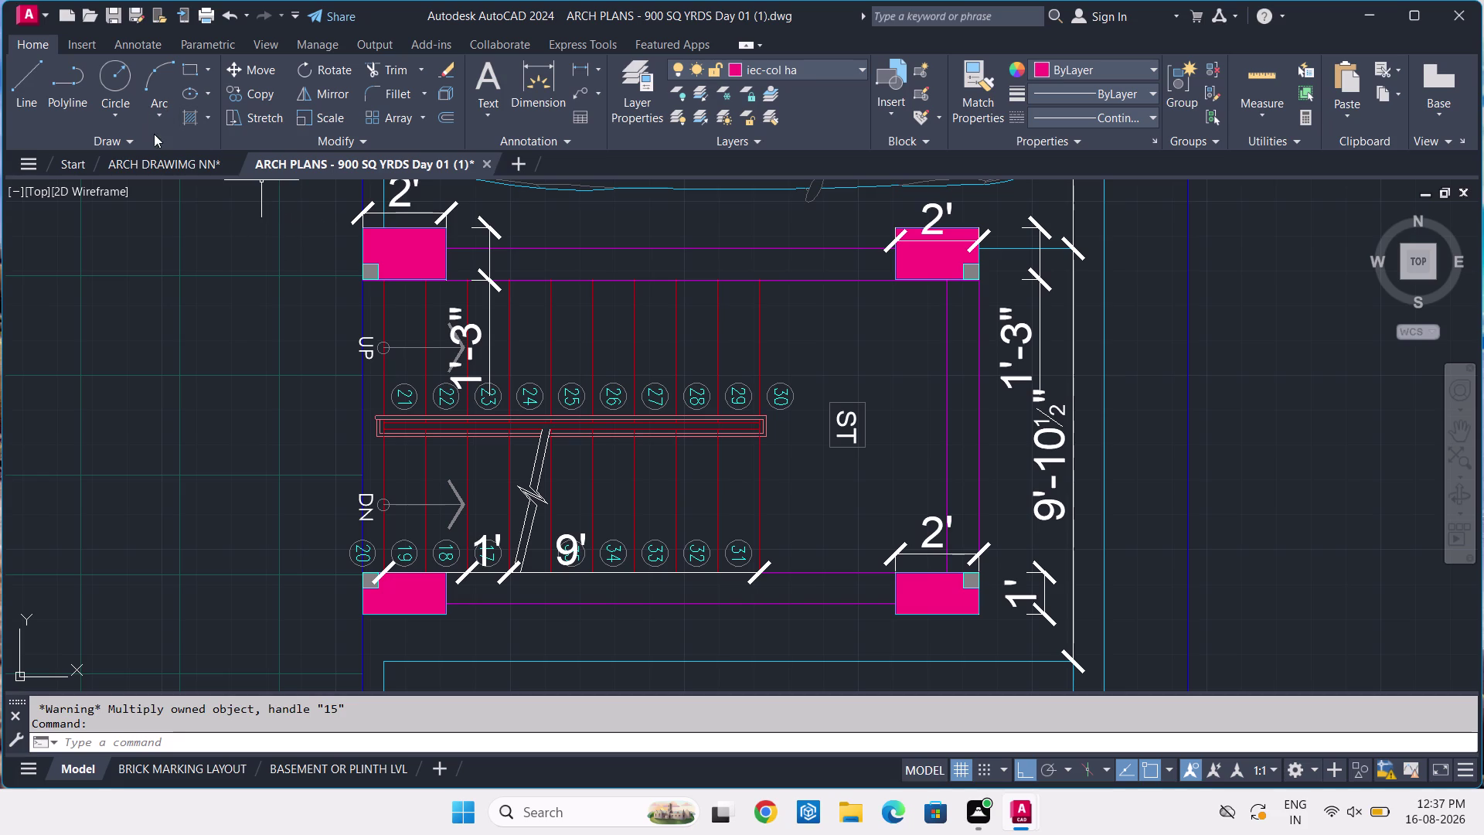
Switch to ARCH DRAWIMG NN and renumber the first lower-flight step mark as 17.
click(173, 161)
scroll(up, 3)
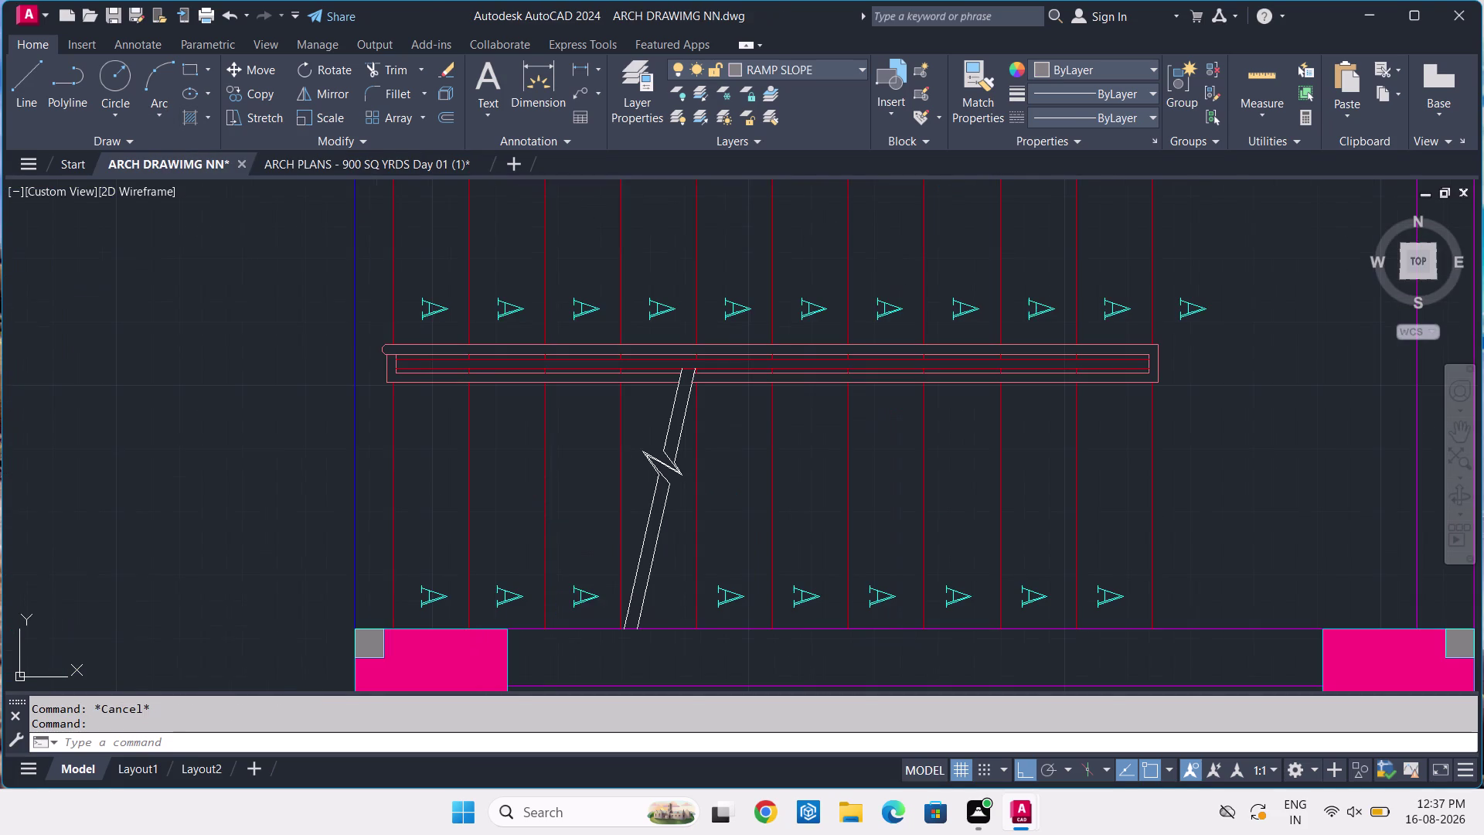
double_click(584, 593)
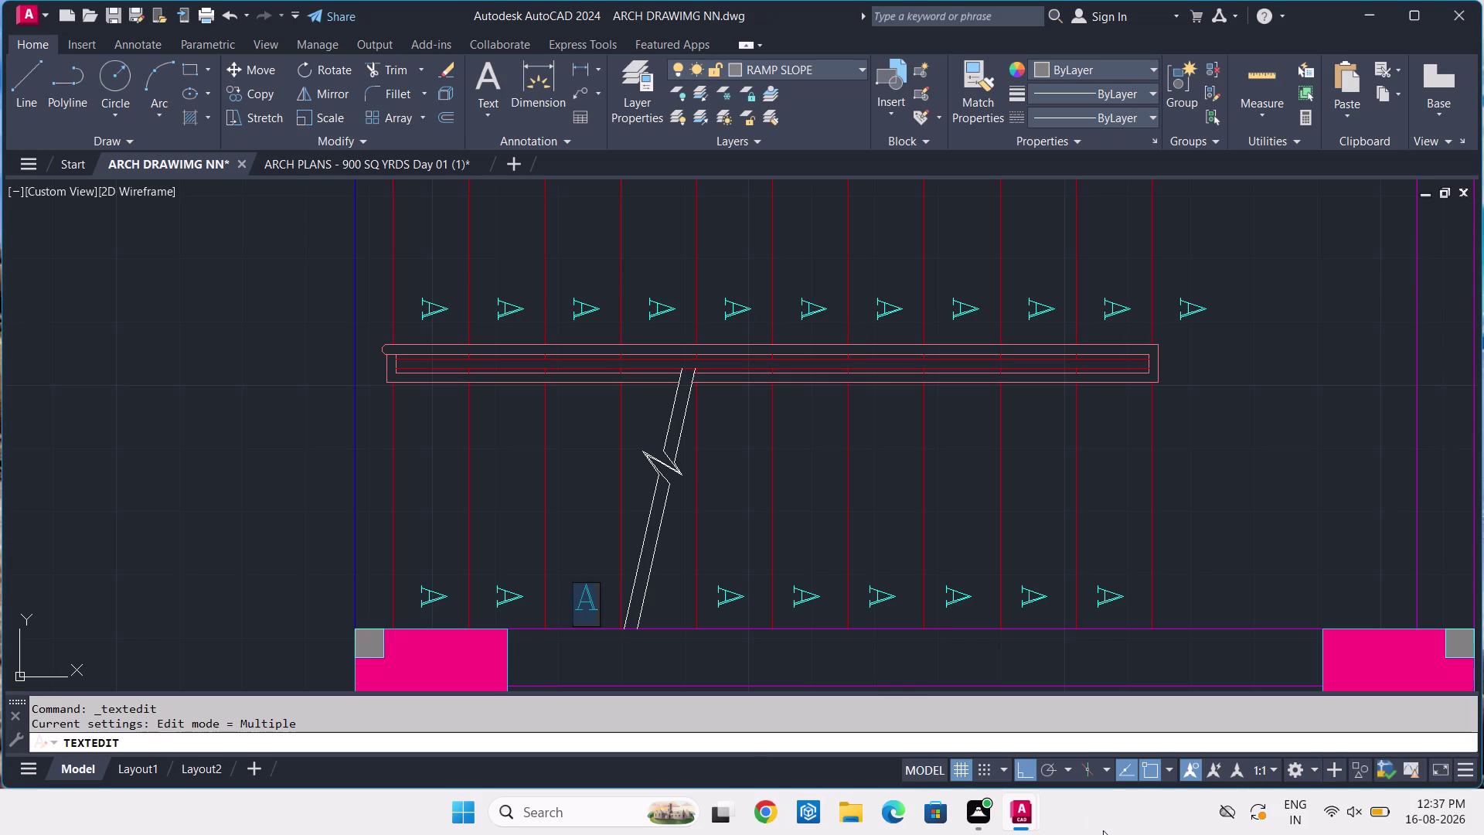
text(1)
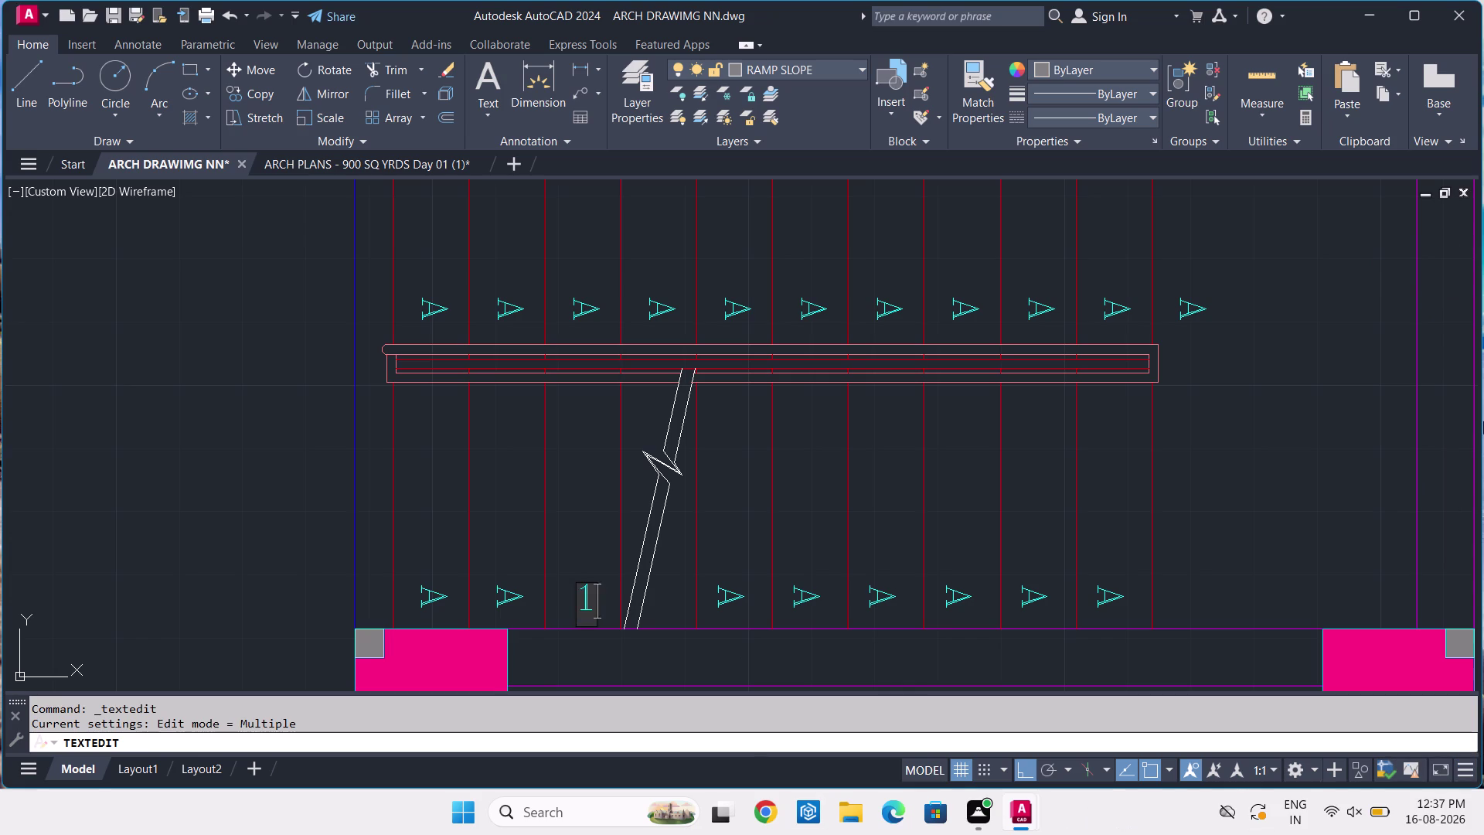
text(7)
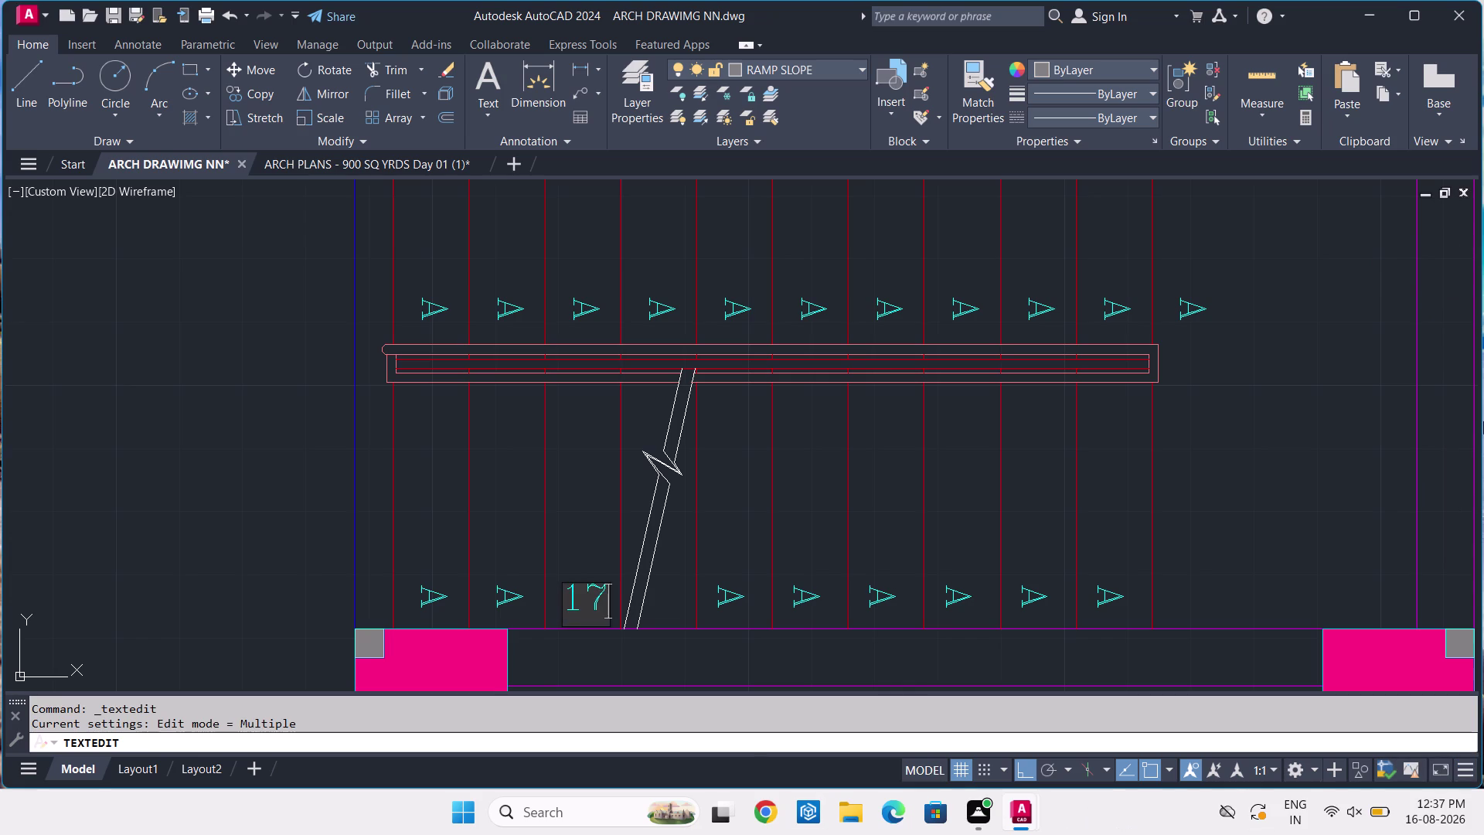
key(Return)
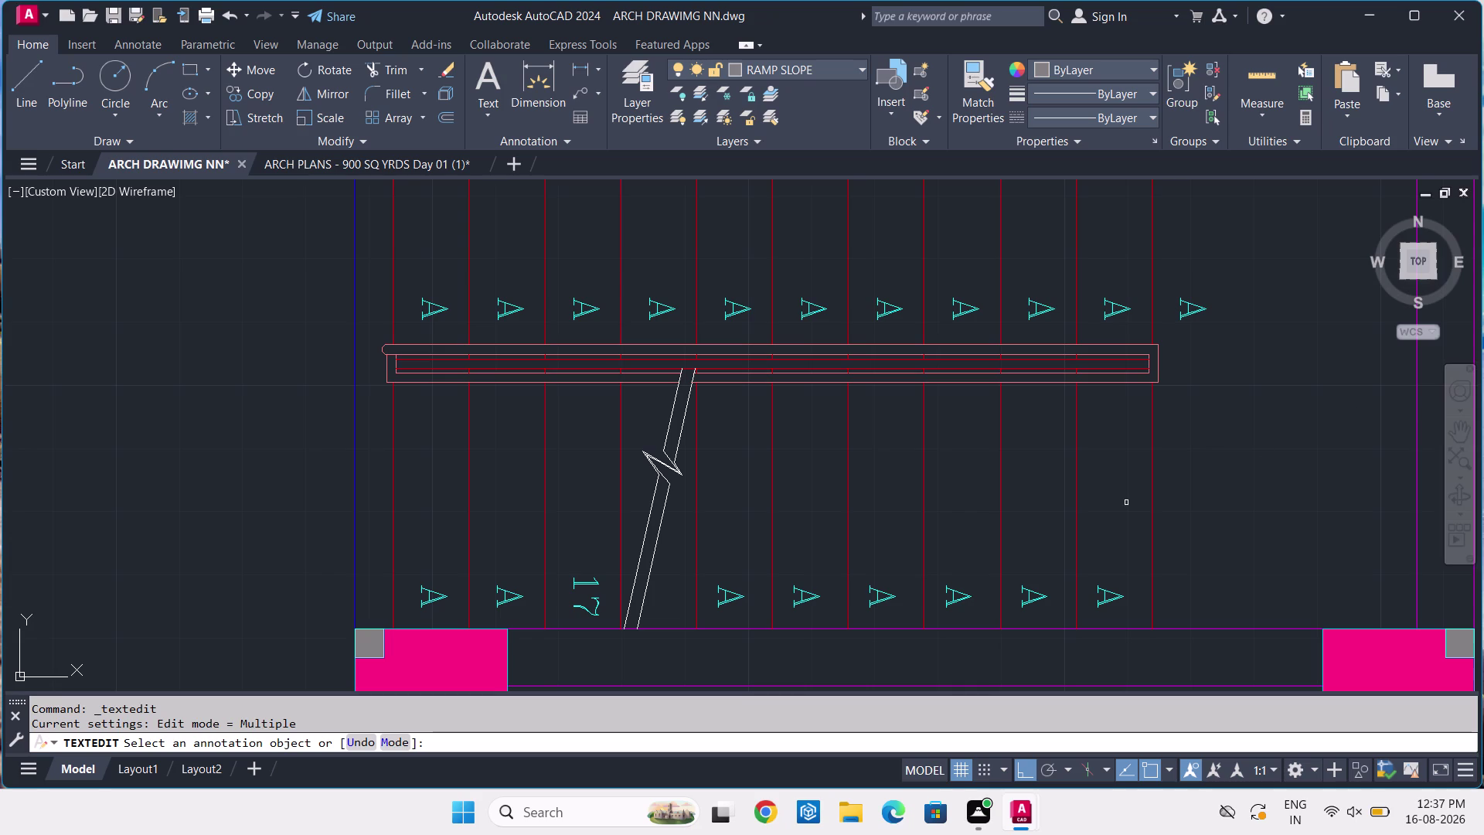
Renumber the next two lower-flight step marks as 18 and 19.
click(509, 602)
text(18)
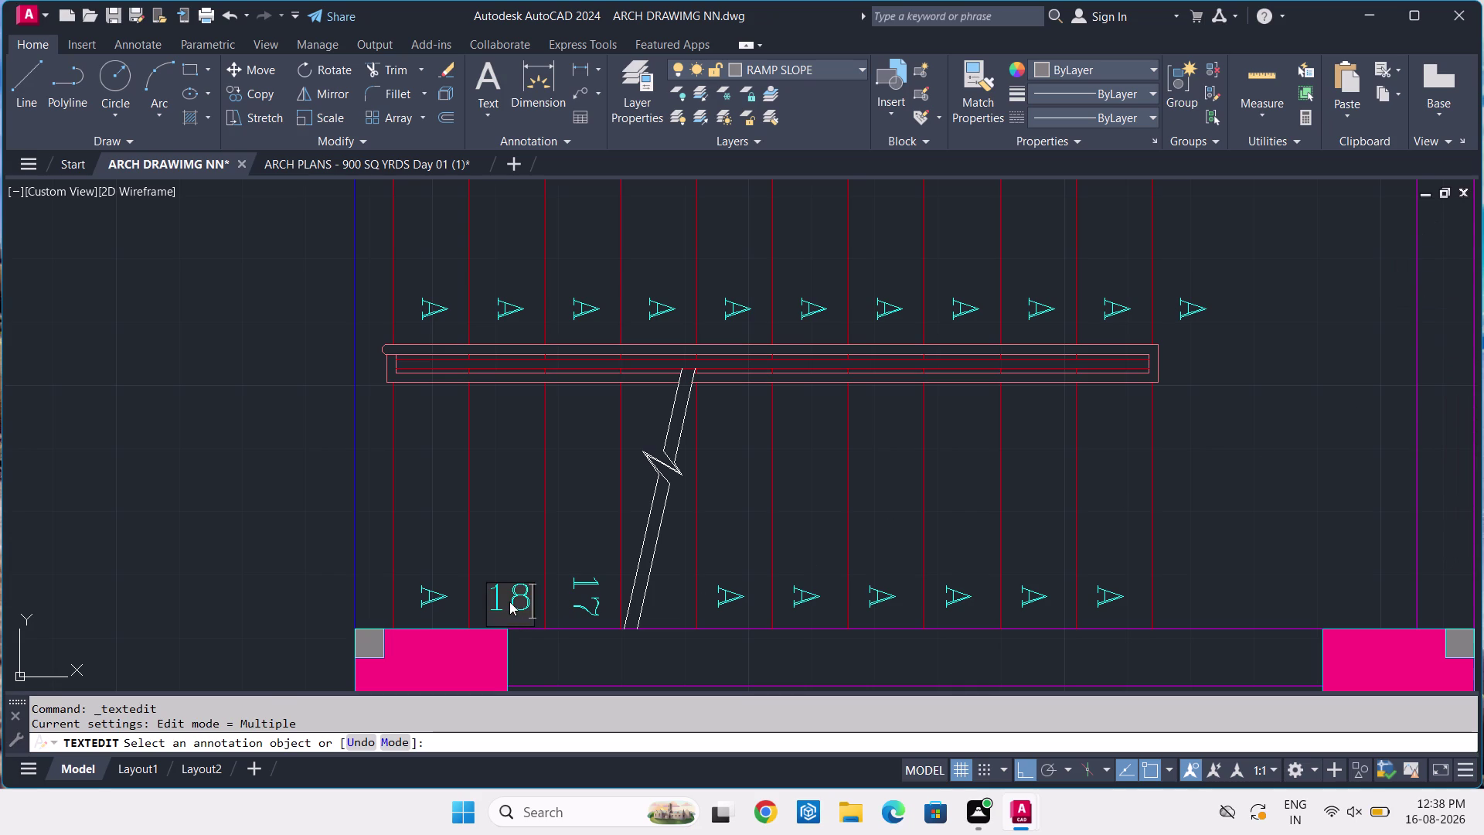
key(Return)
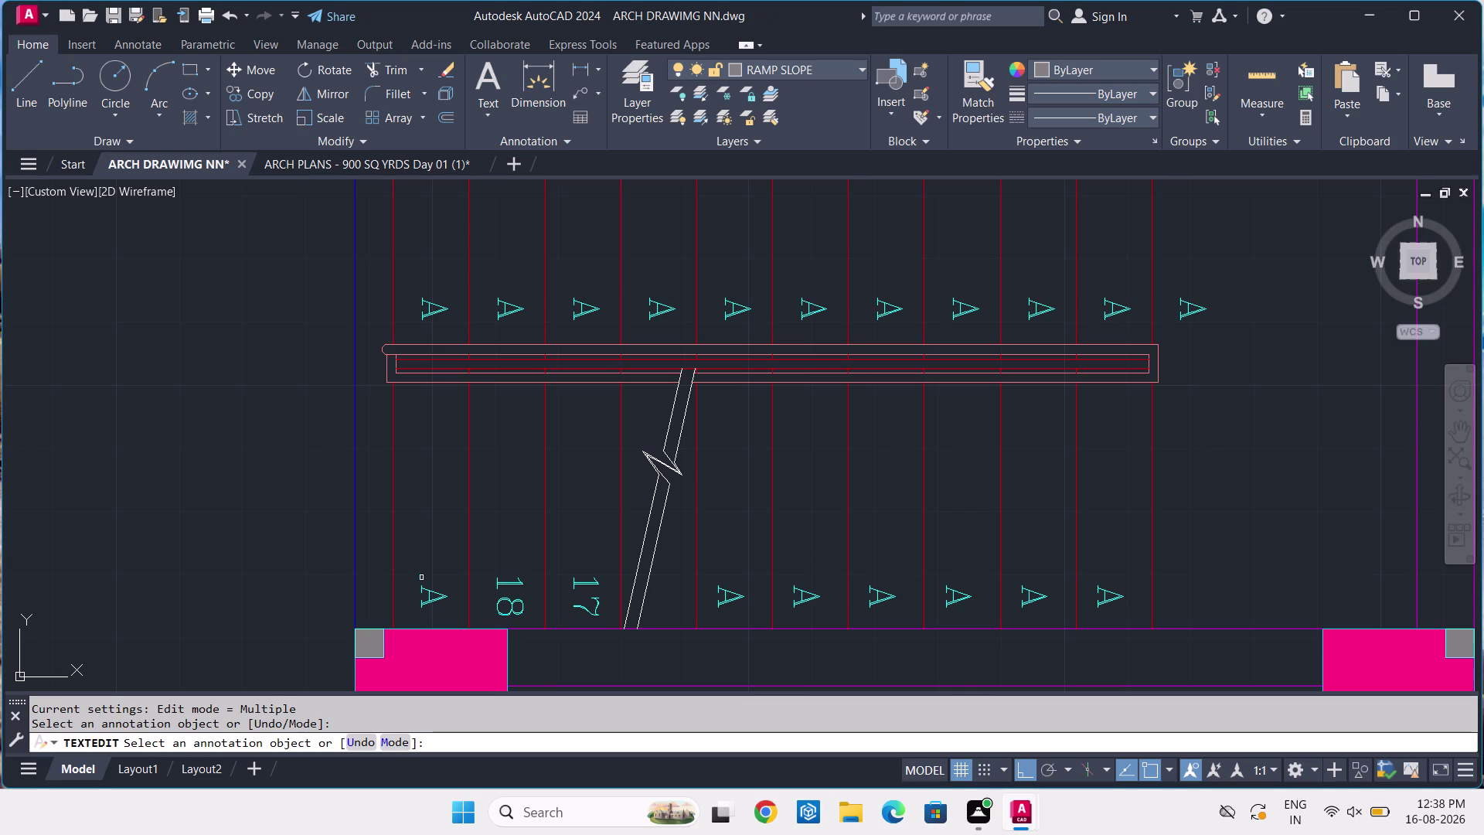
click(440, 592)
text(1)
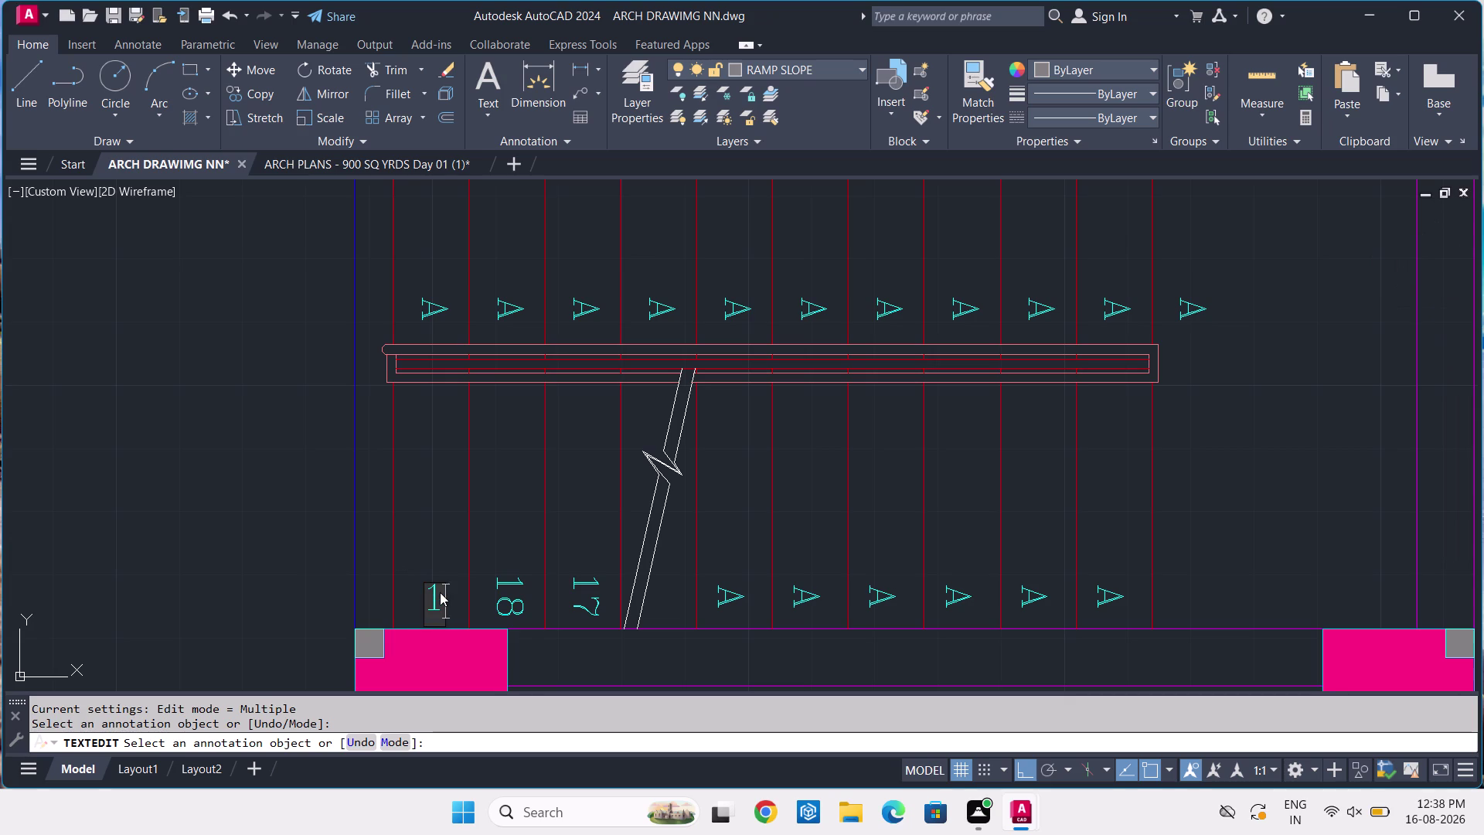
text(9)
key(Return)
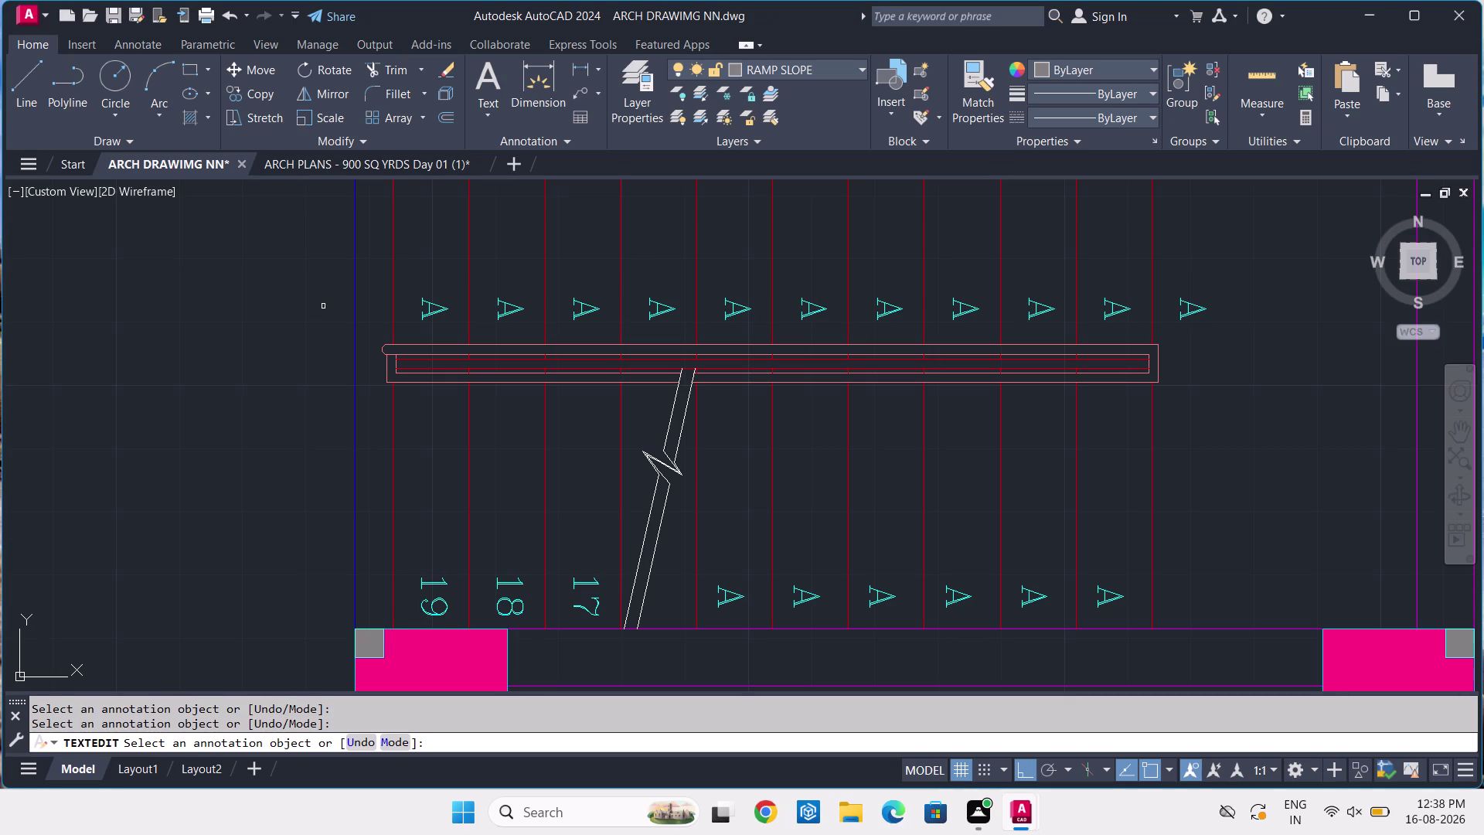
click(422, 312)
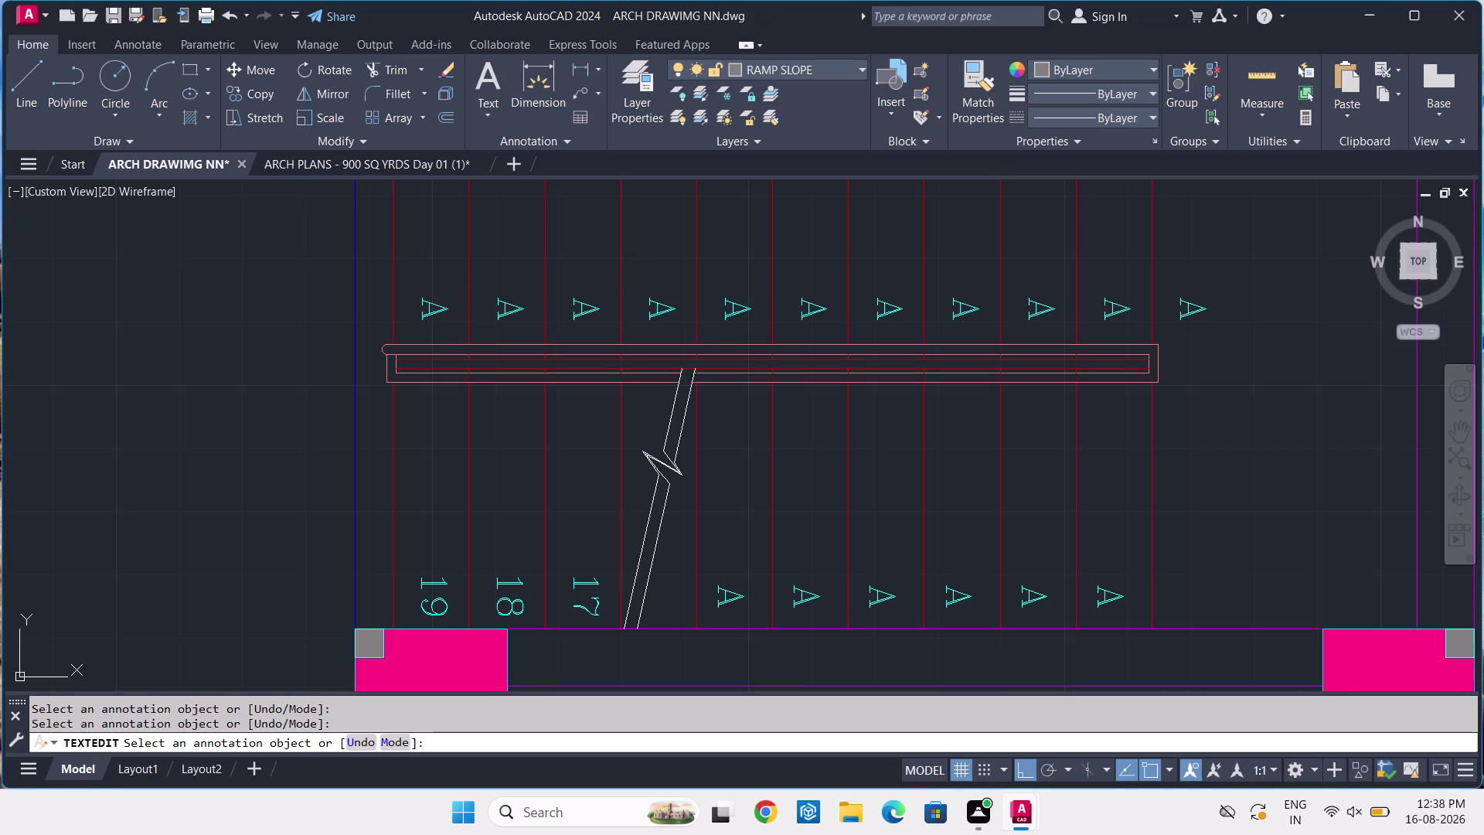
Number the first four upper-flight step marks 20, 21, 22 and 23.
text(20)
key(Return)
click(517, 309)
text(21)
key(Return)
click(592, 307)
text(2)
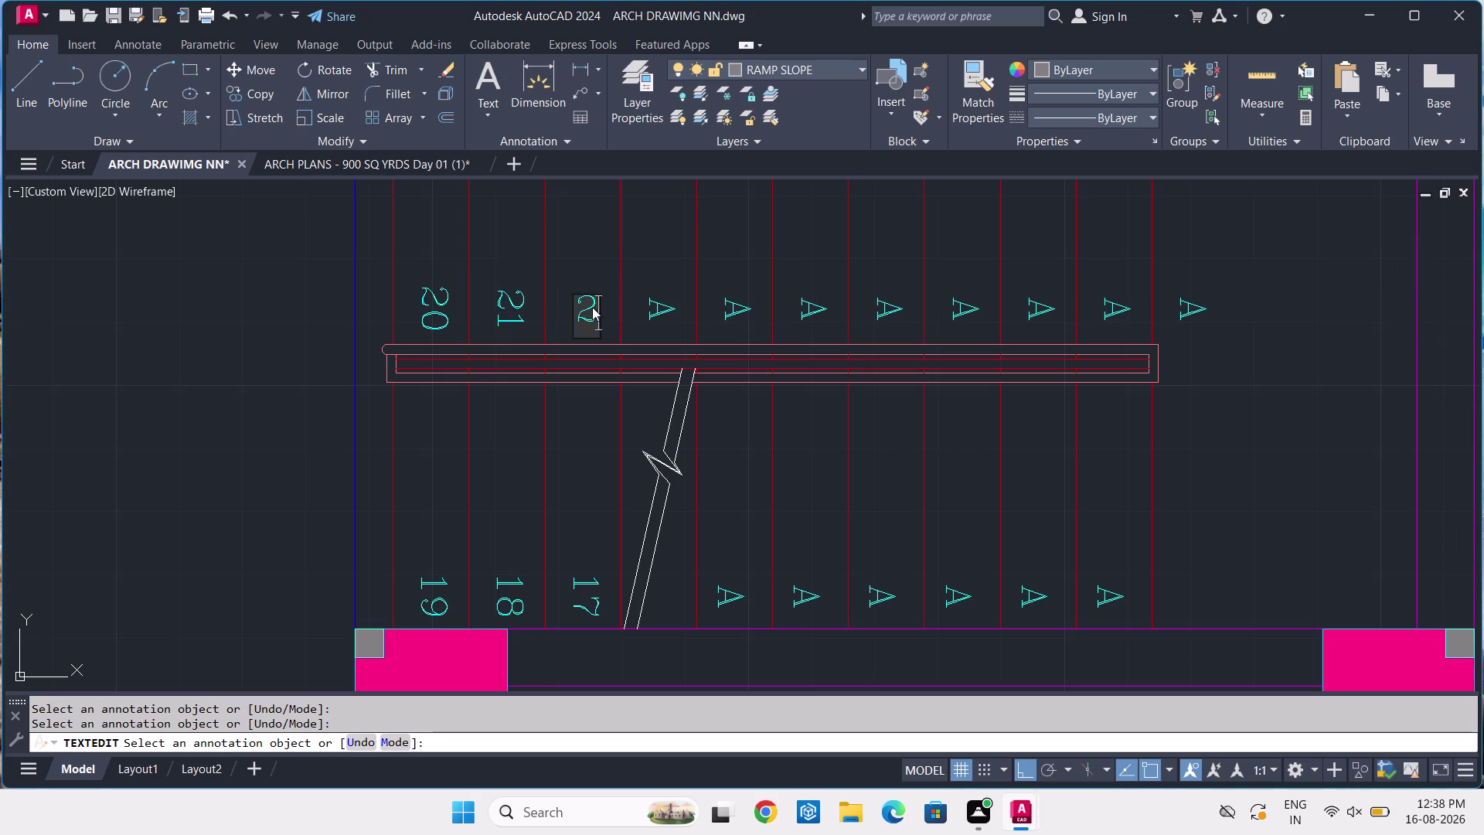
text(2)
key(Return)
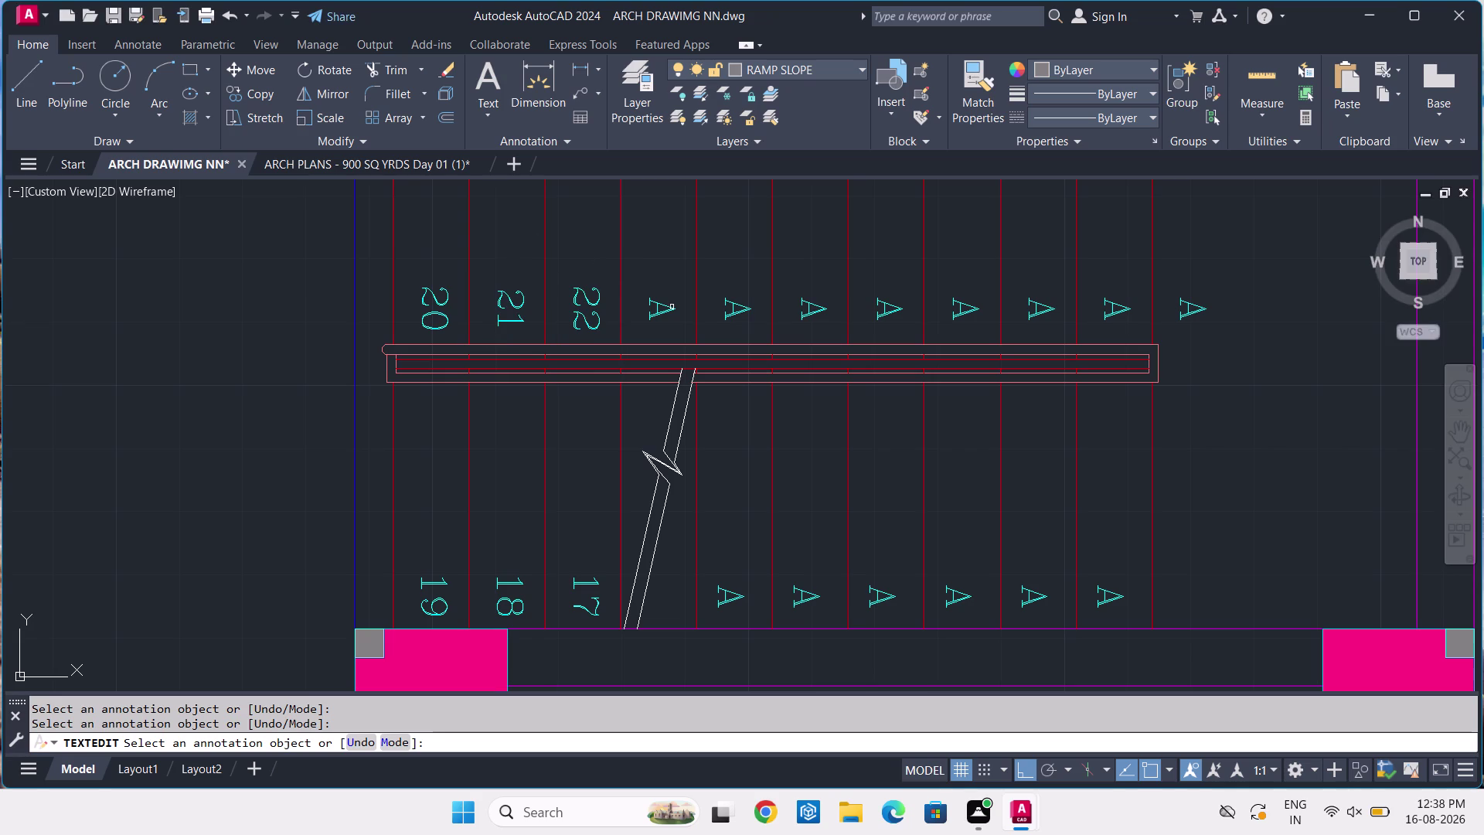
click(671, 307)
text(23)
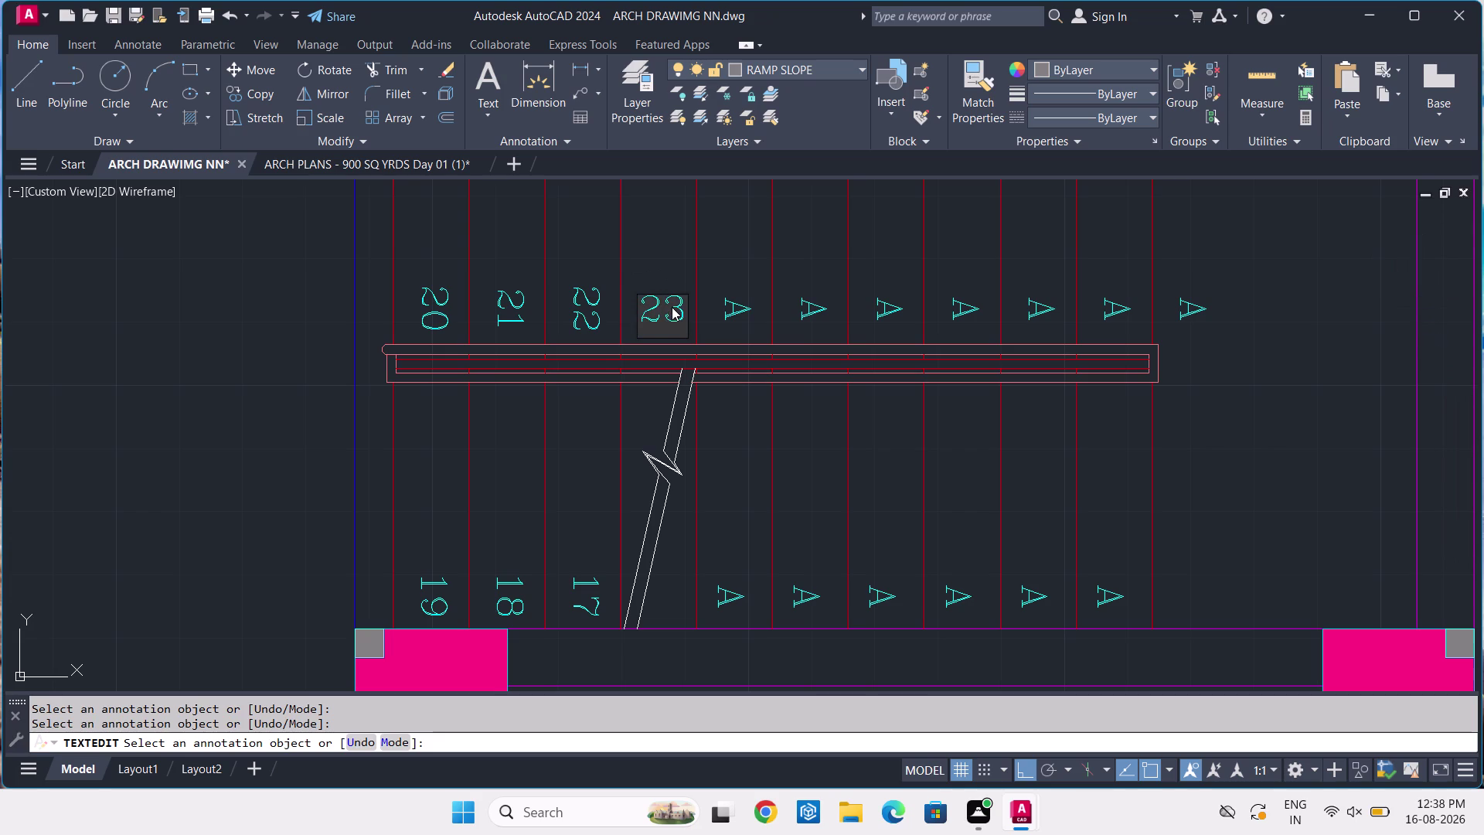
key(Return)
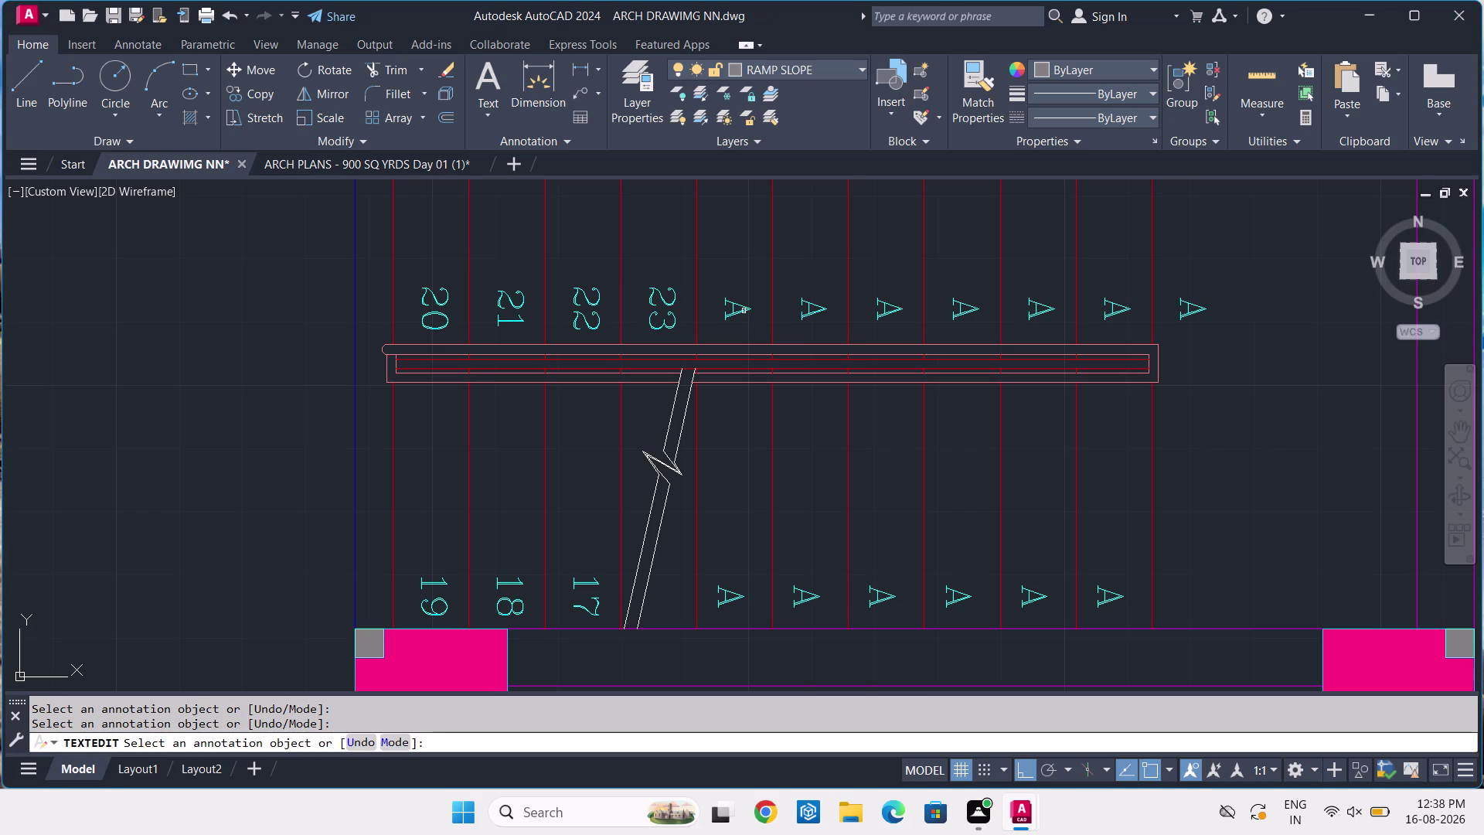
Number the next upper-flight step marks 24, 25 and 26.
click(743, 311)
text(24)
key(Return)
scroll(up, 3)
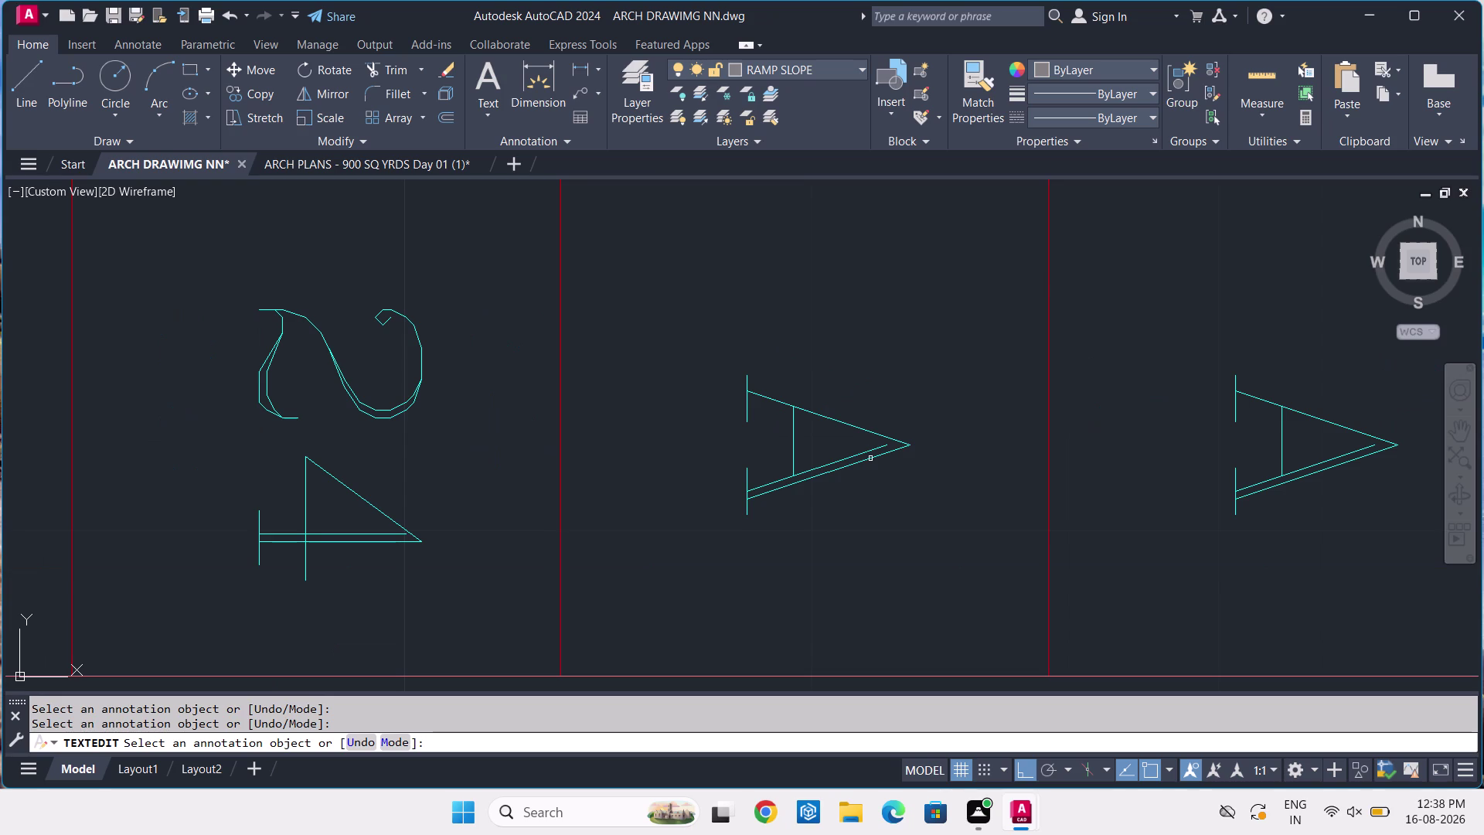
click(870, 459)
text(25)
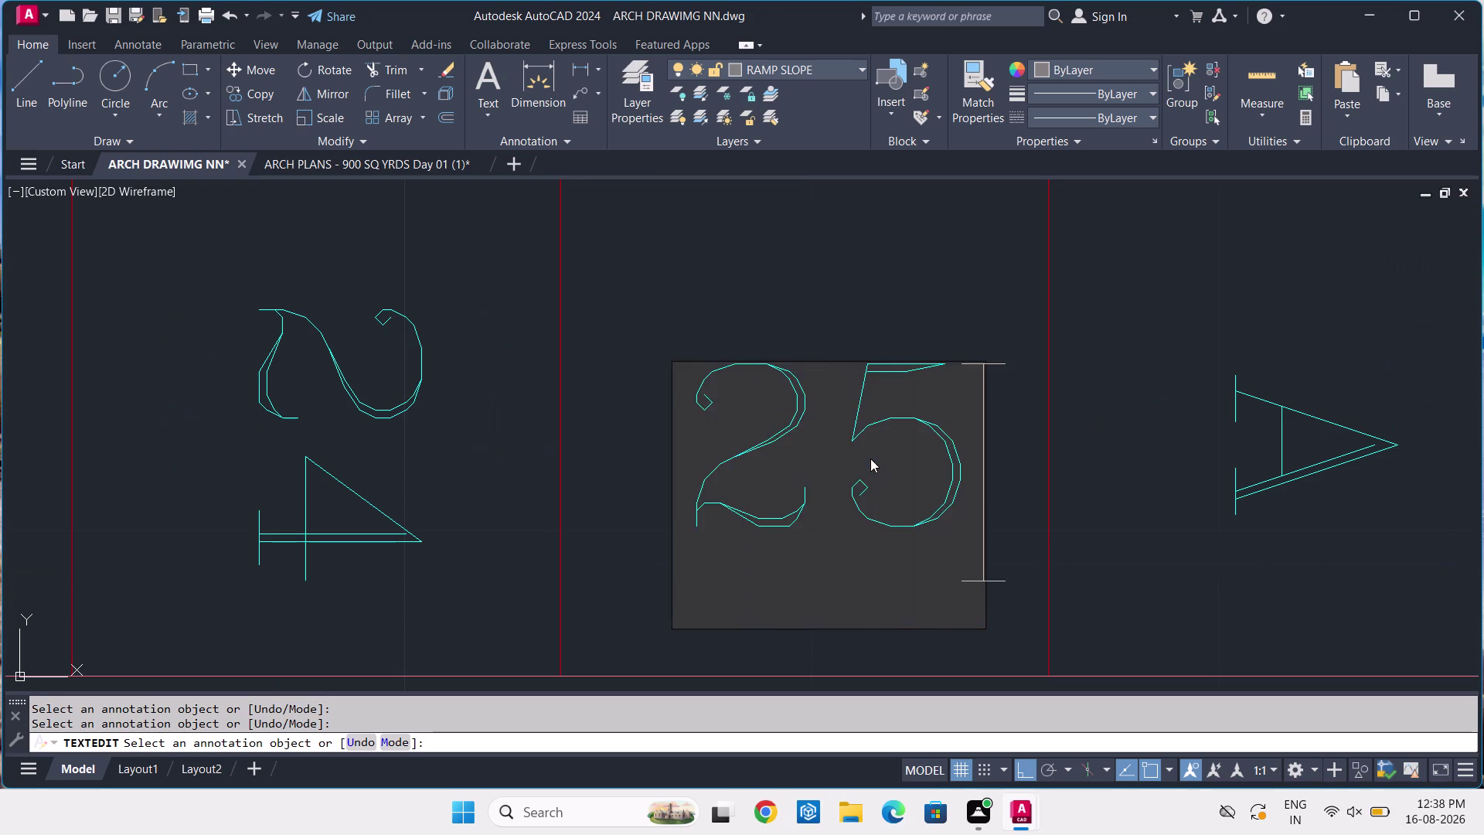
key(Return)
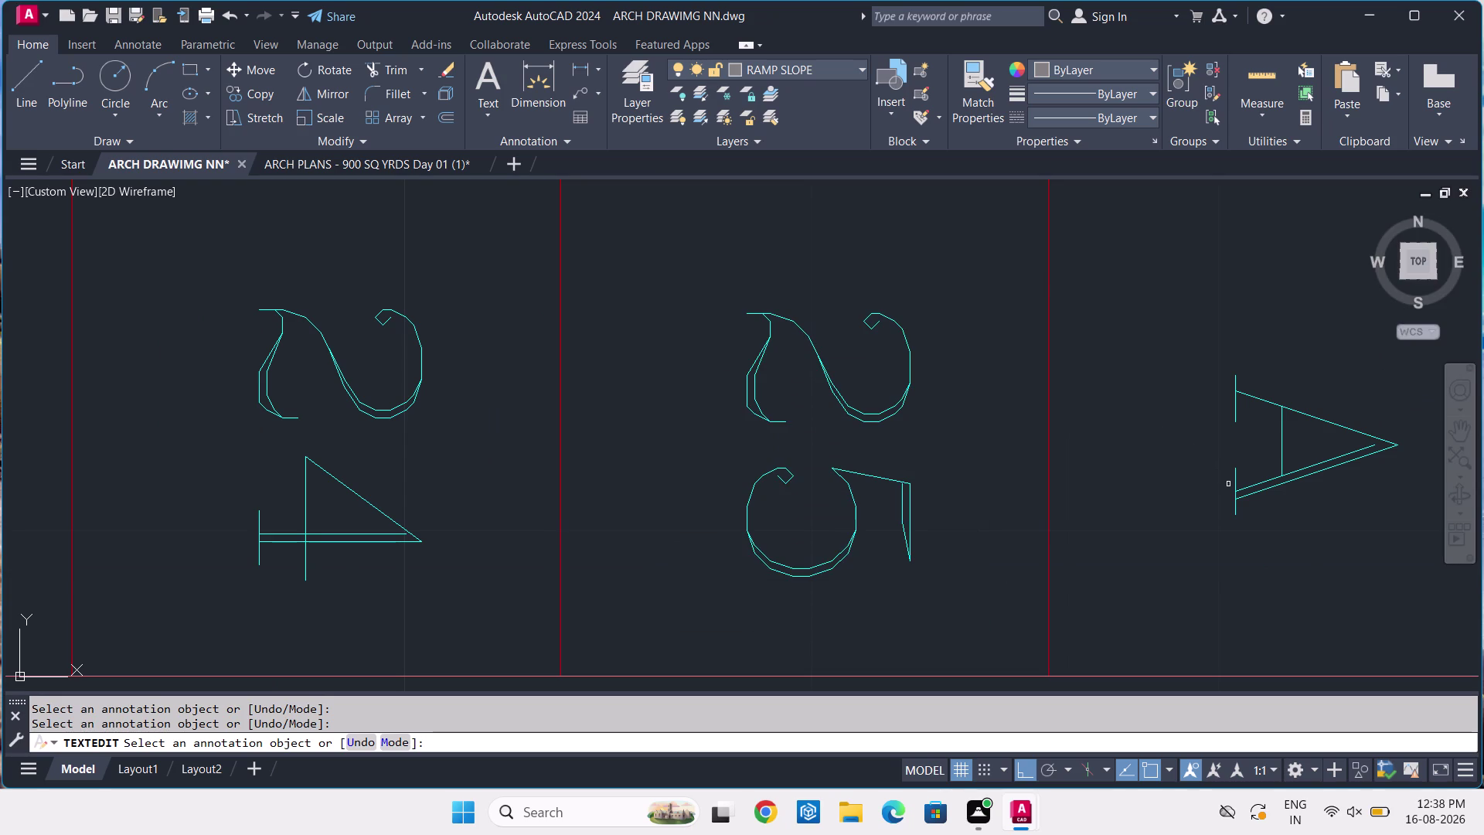
click(1230, 486)
click(1240, 491)
text(26)
key(Return)
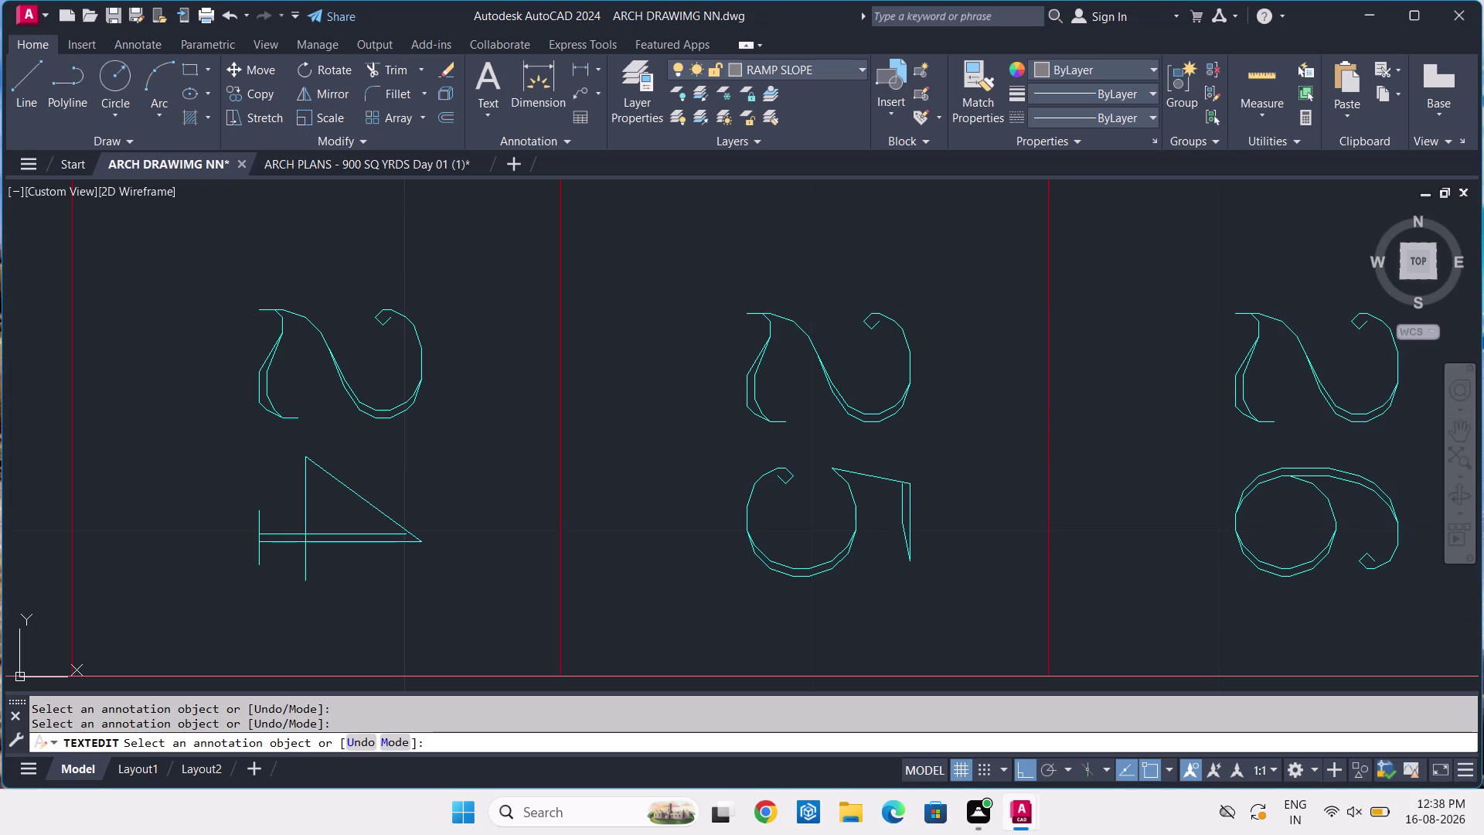
scroll(down, 3)
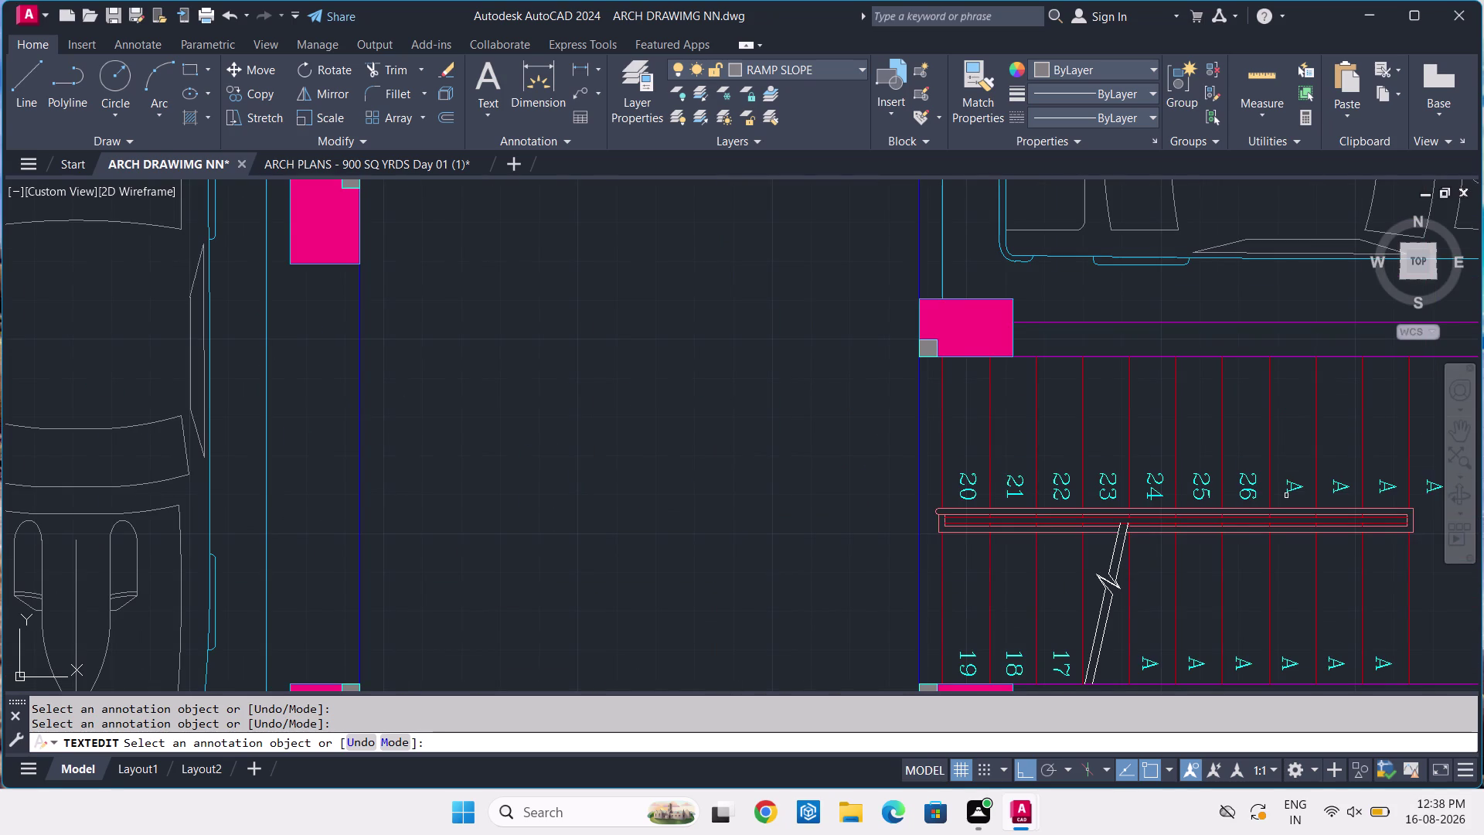
Replace the next upper-row placeholders with step numbers 27 and 28.
drag(1286, 496, 1236, 523)
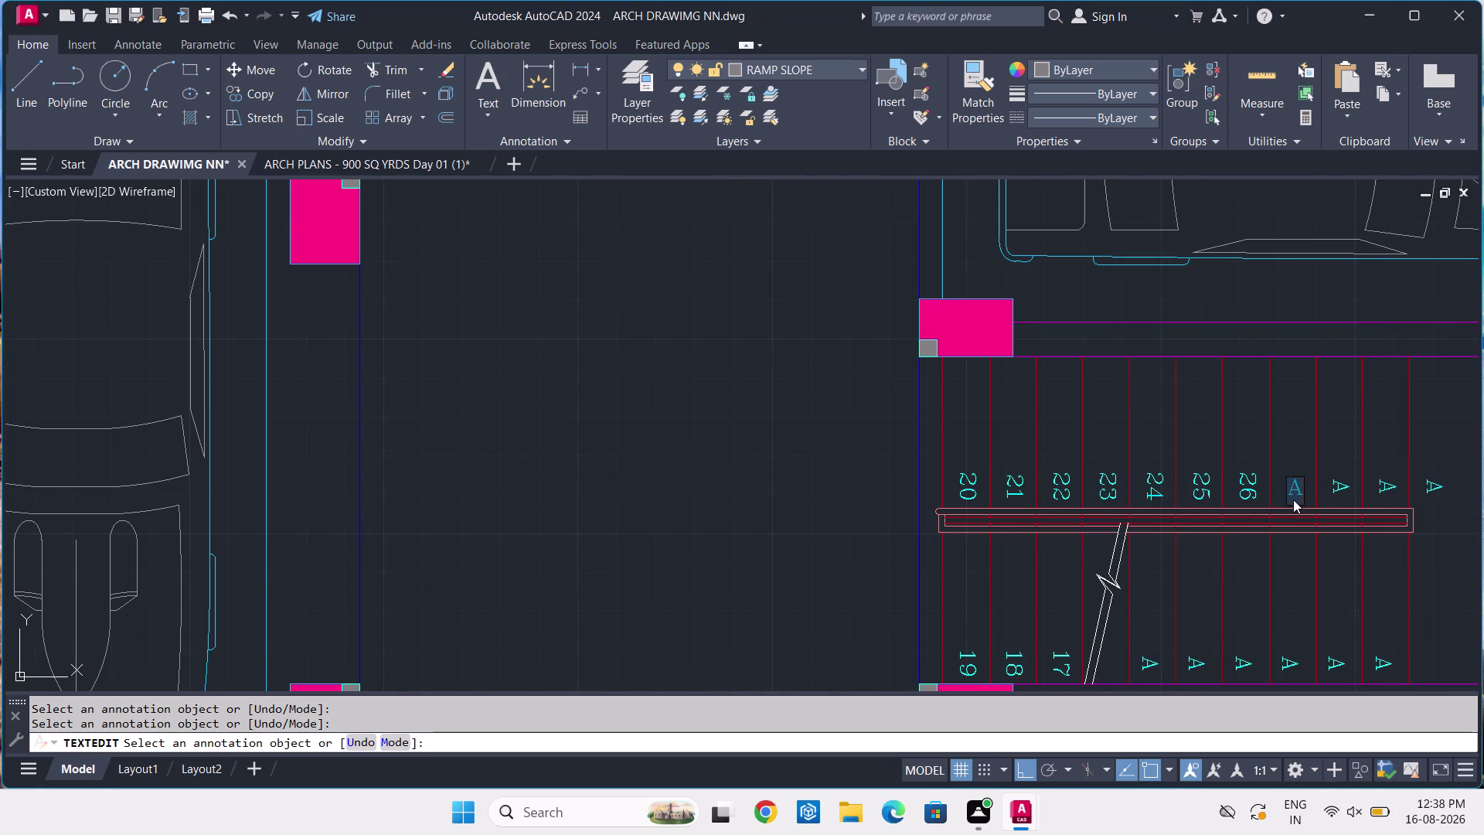
key(5)
key(BackSpace)
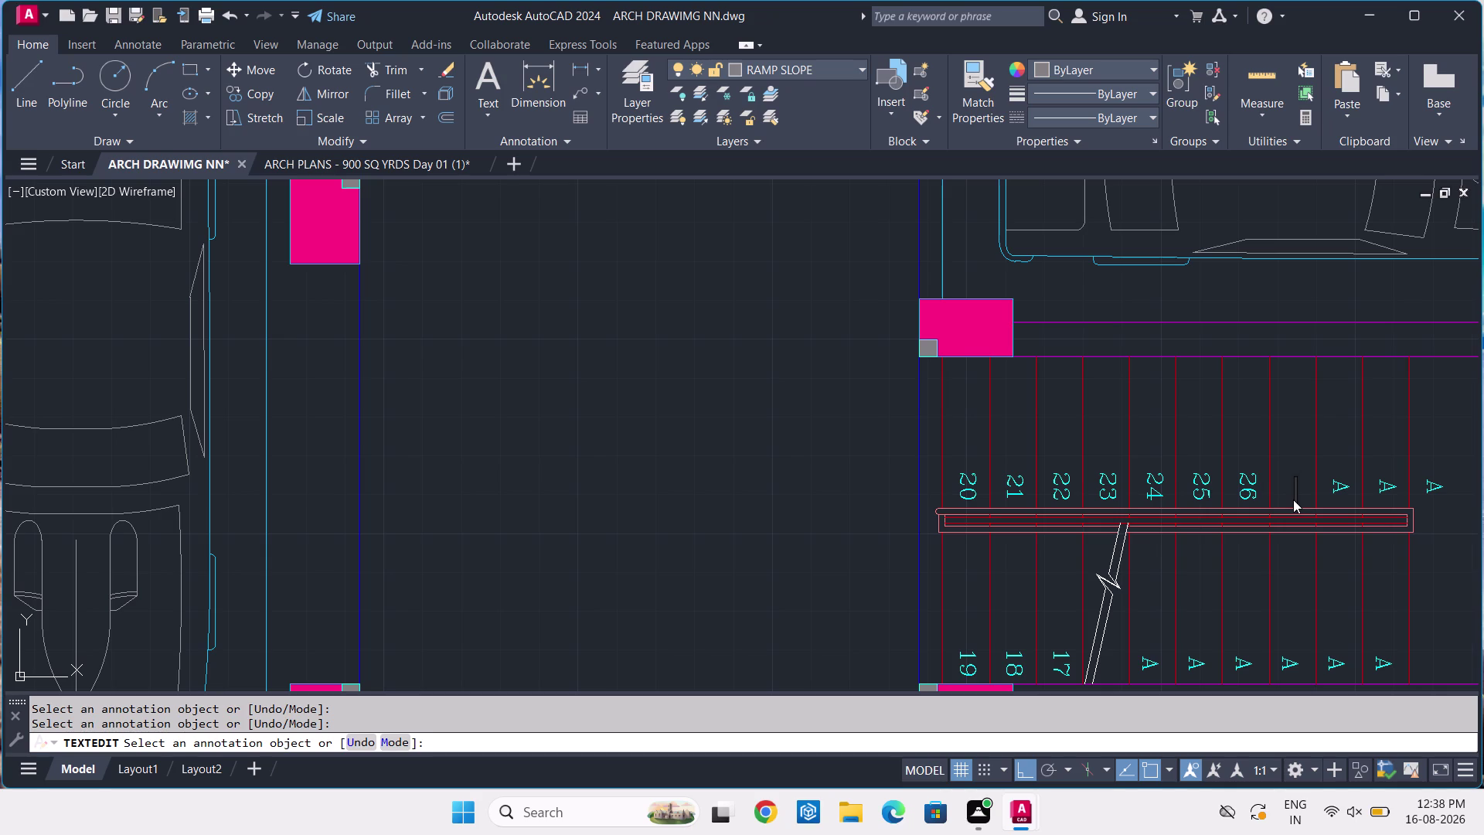
text(27)
key(Return)
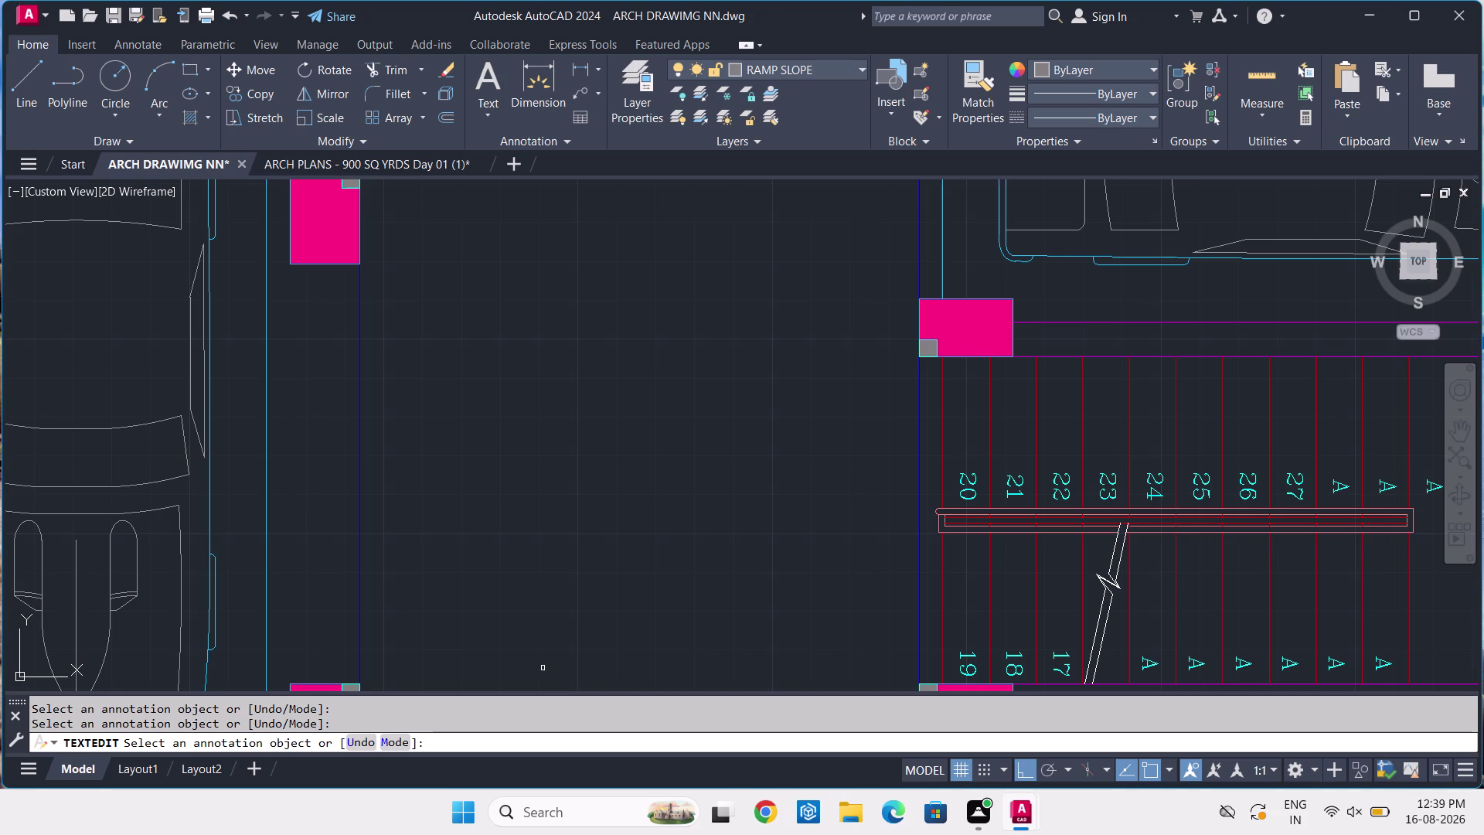
middle_drag(692, 641, 149, 454)
scroll(up, 3)
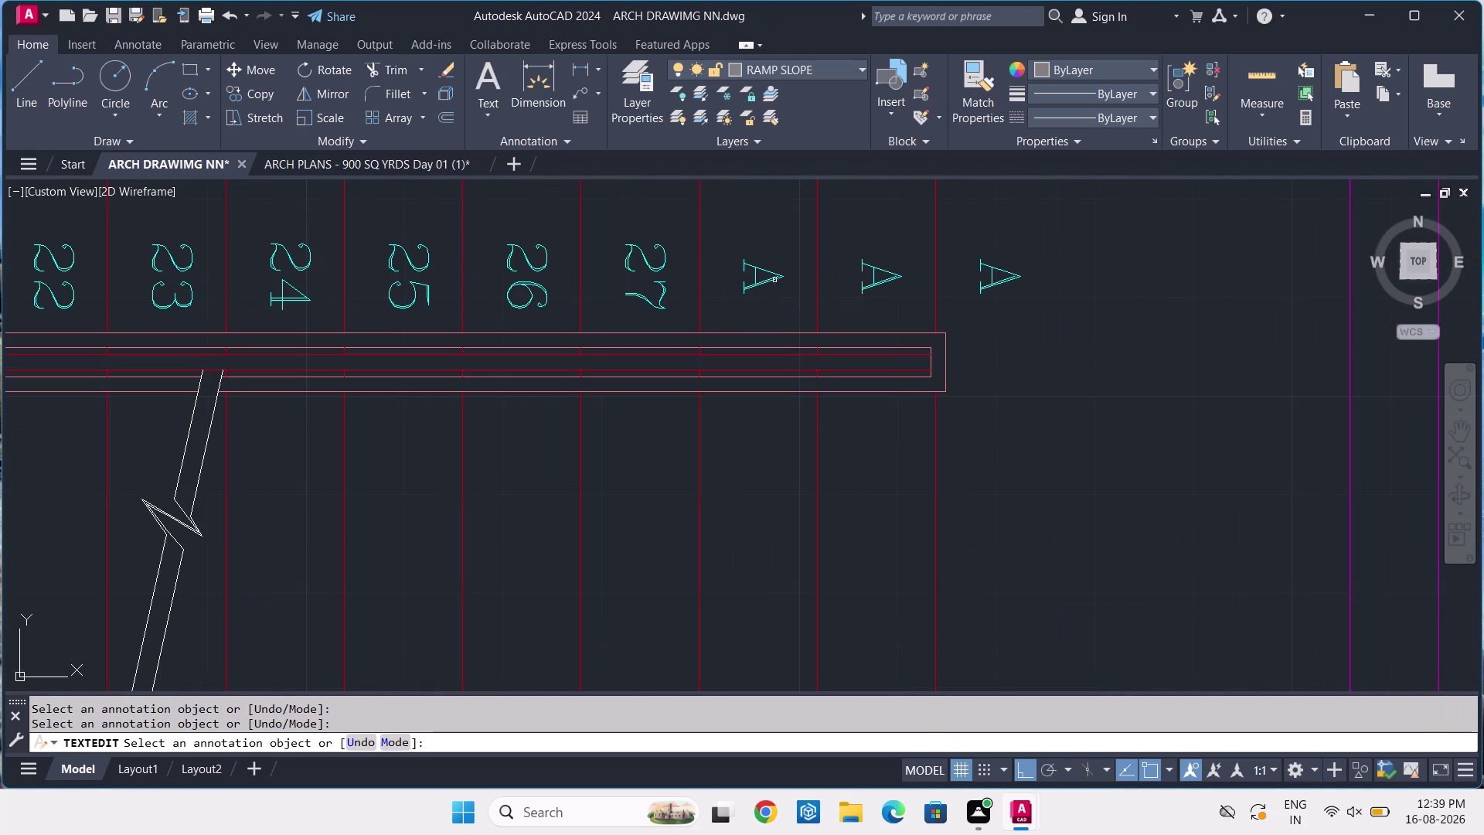
click(767, 287)
click(759, 276)
click(735, 290)
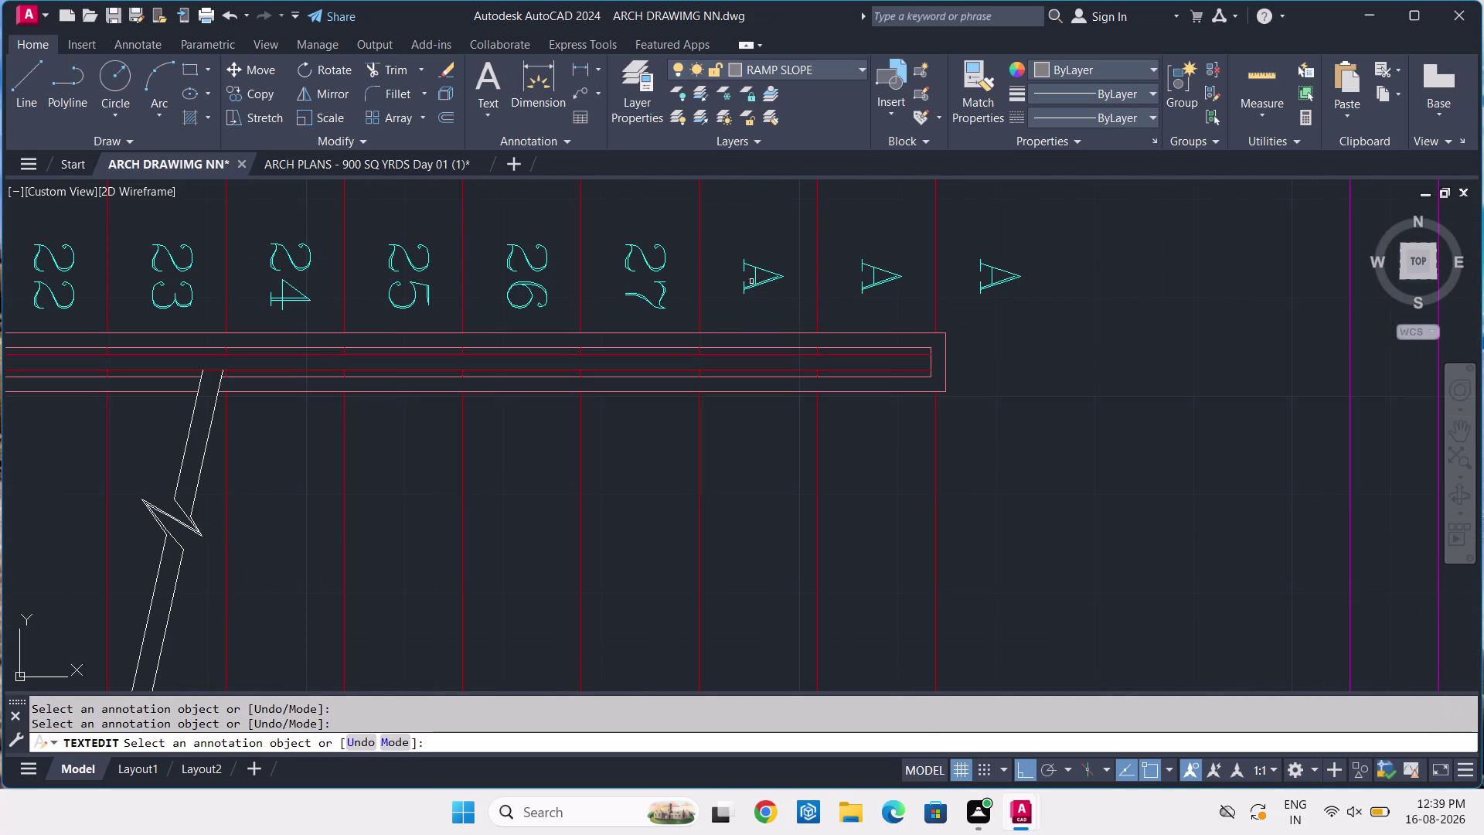
click(754, 279)
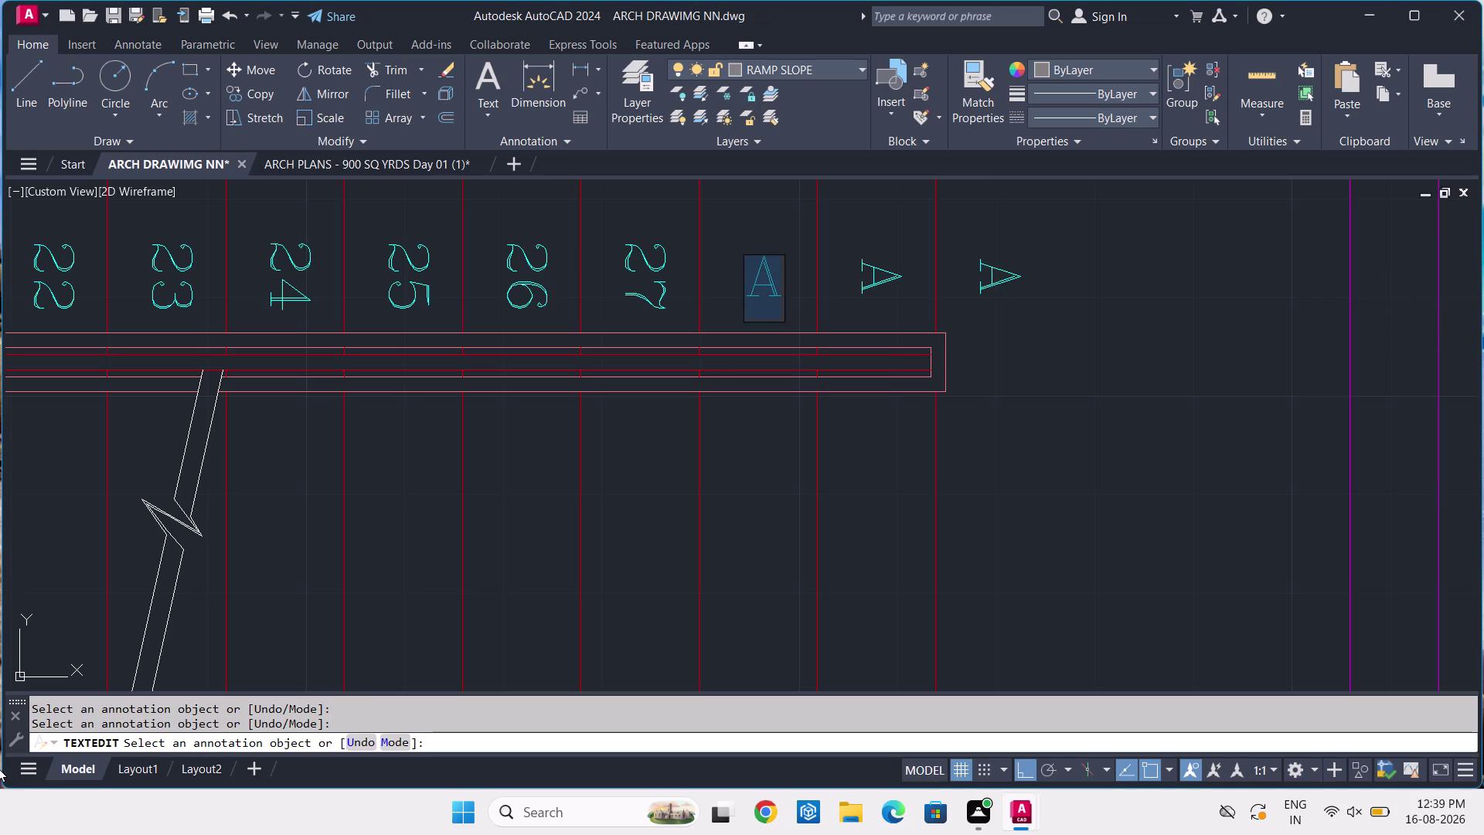
text(28)
key(Return)
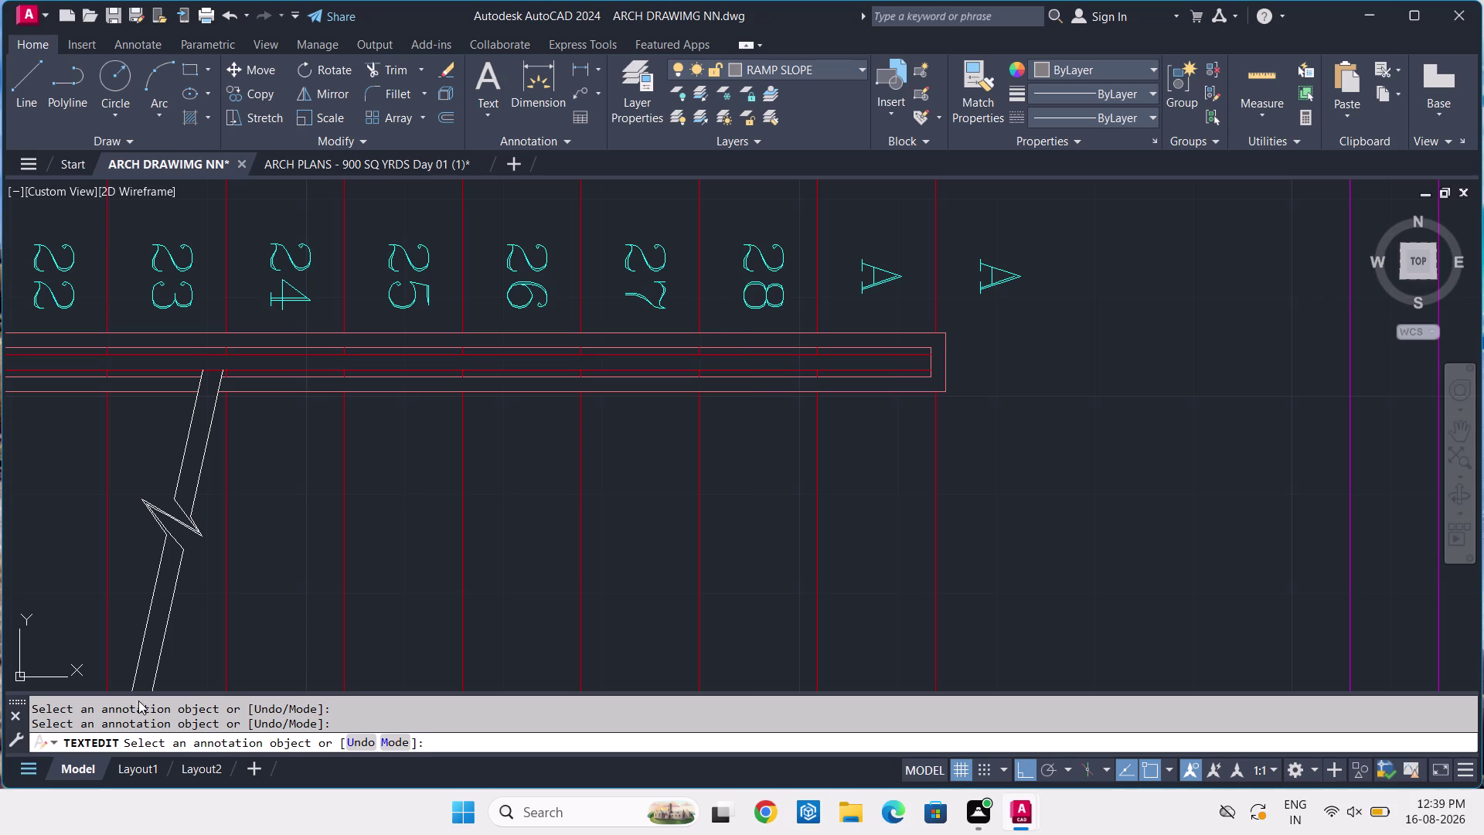
Replace the last two upper-row placeholders with step numbers 29 and 30.
click(894, 268)
click(874, 281)
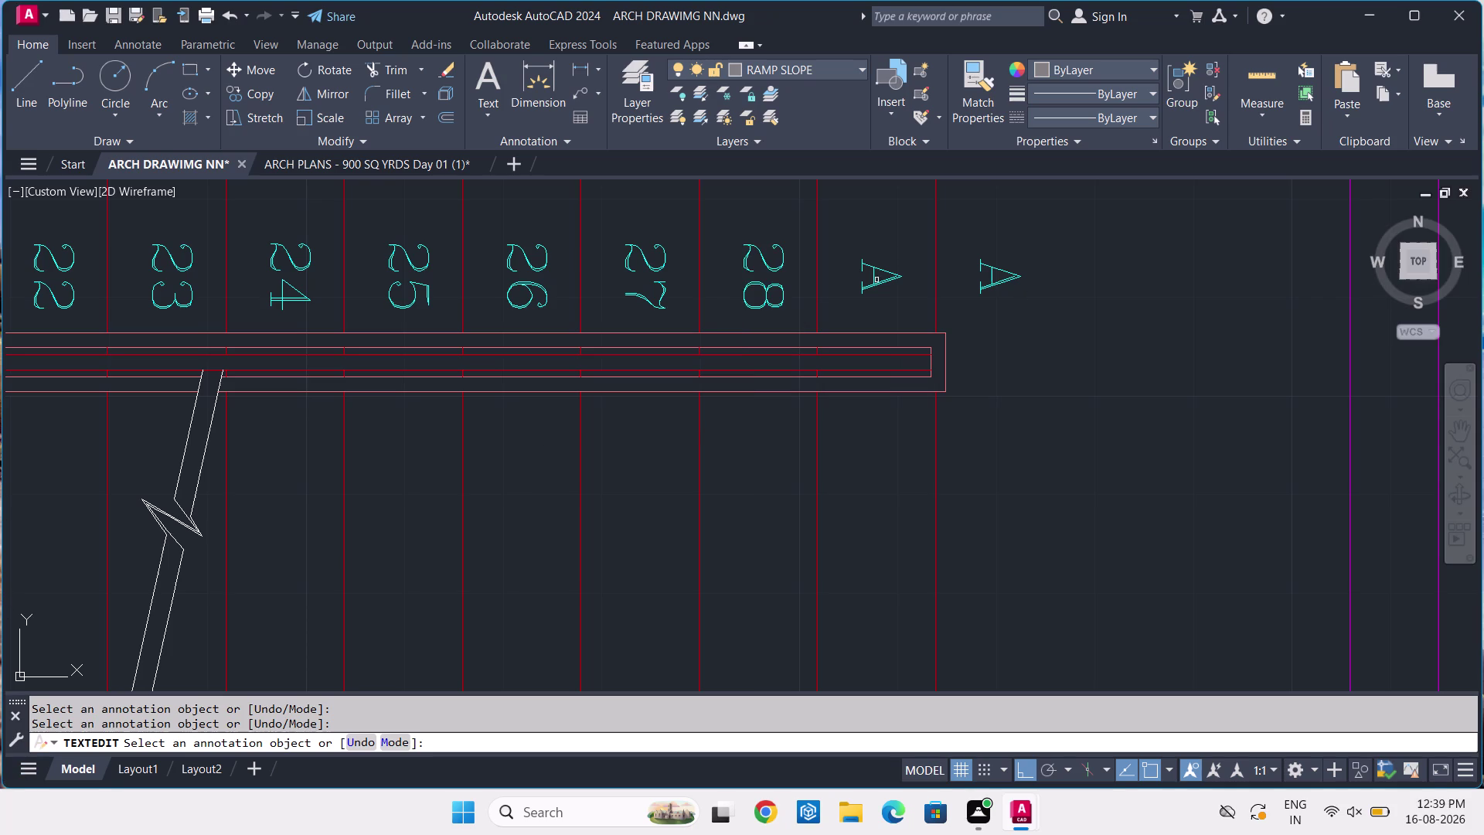
text(2)
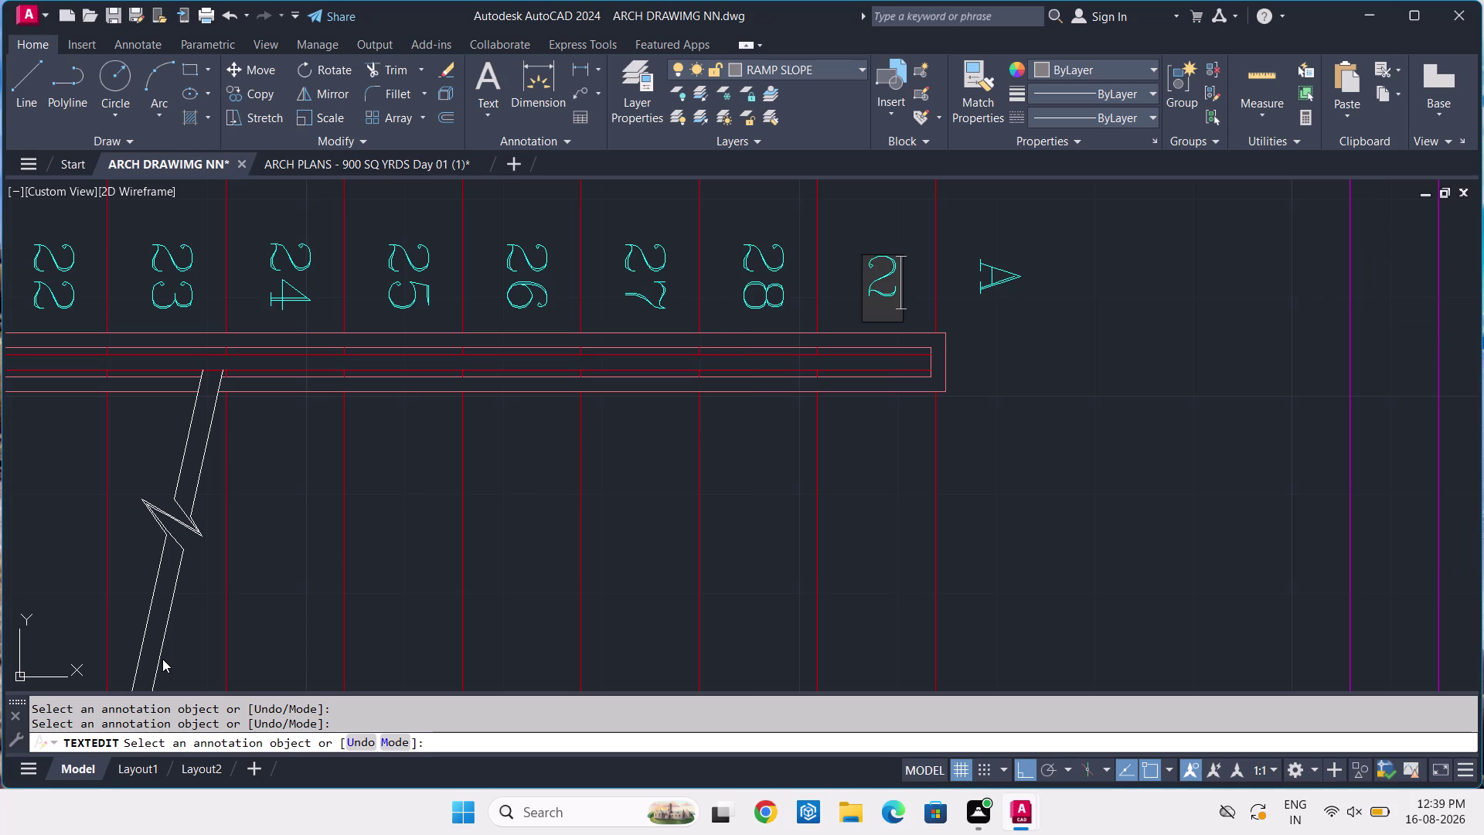
text(9)
key(Return)
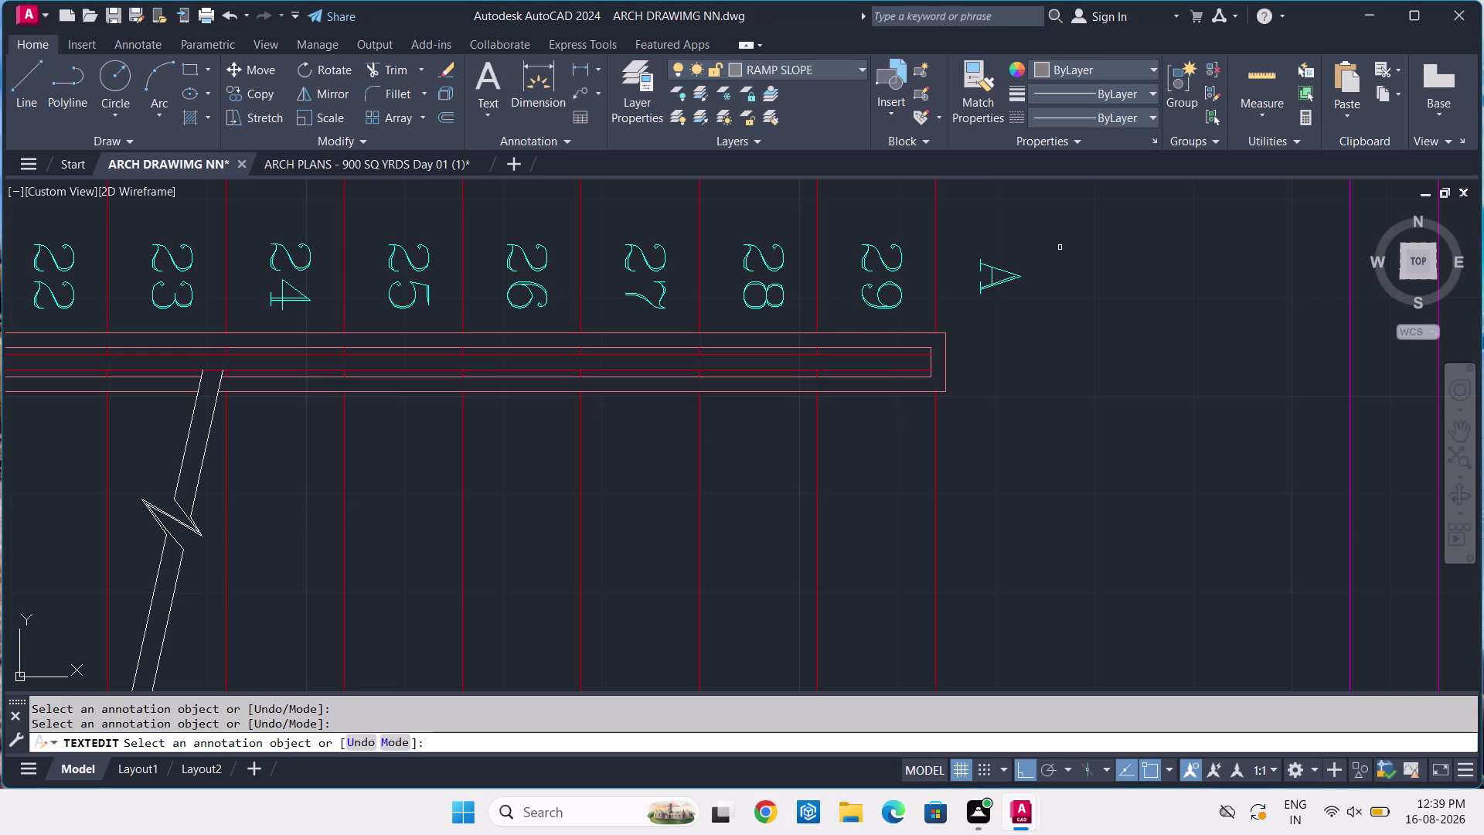
click(1060, 246)
click(992, 280)
text(3)
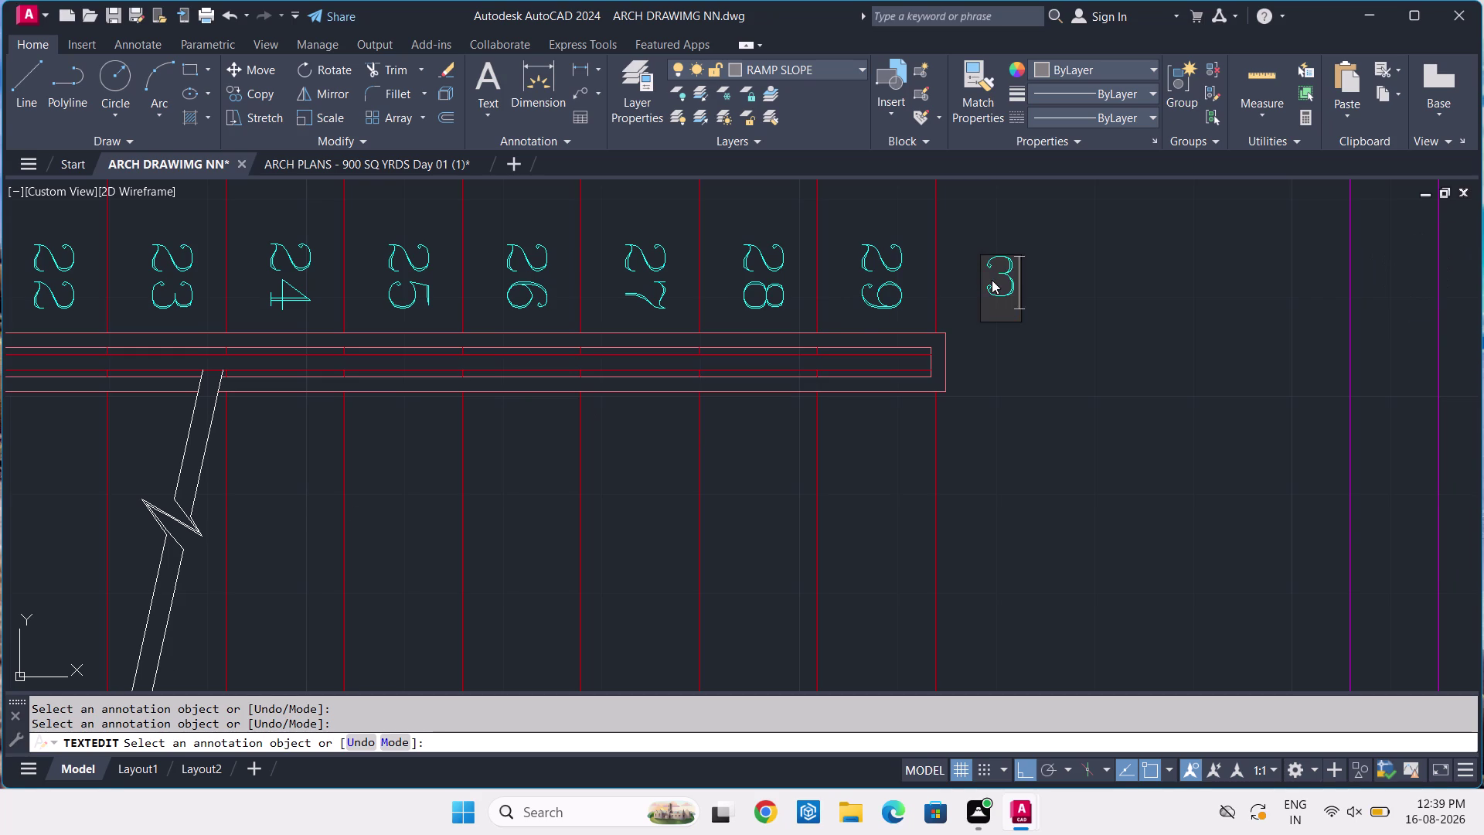
text(0)
key(Return)
scroll(down, 3)
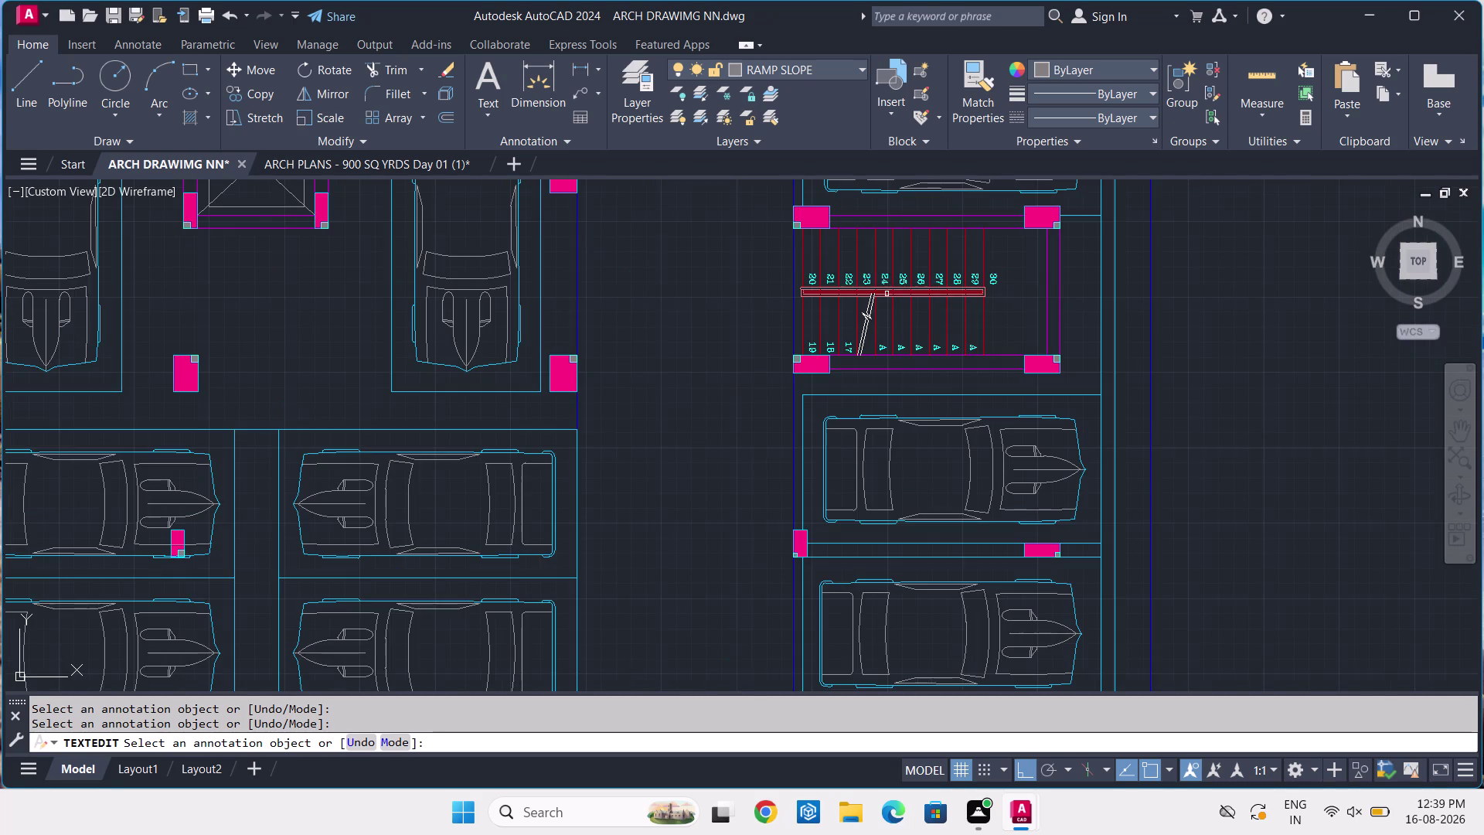
Number the three rightmost lower-row step marks 31, 32 and 33.
scroll(up, 3)
scroll(up, 3)
middle_drag(1264, 445, 578, 380)
scroll(down, 3)
click(1206, 343)
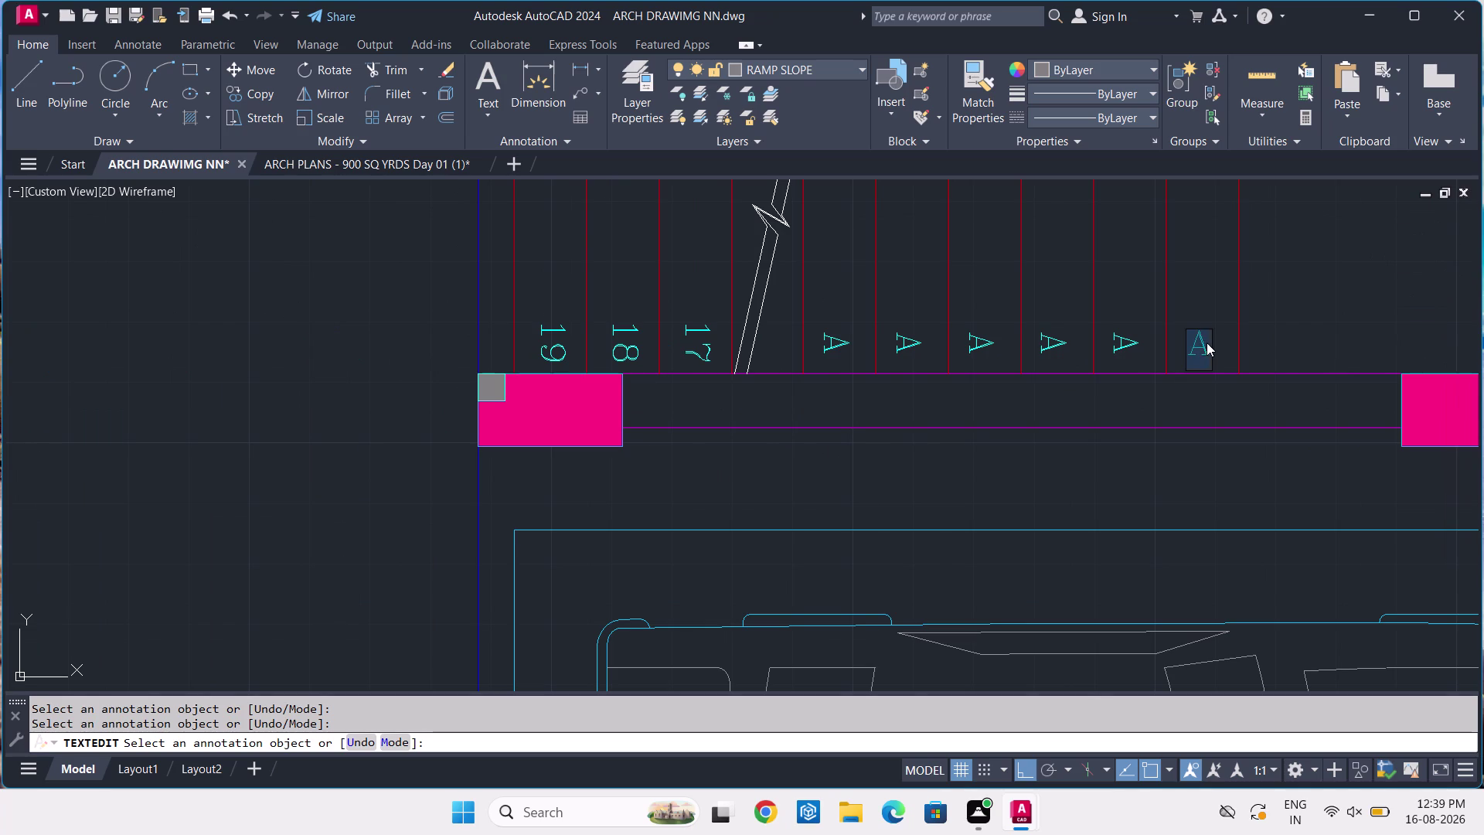
text(31)
key(Return)
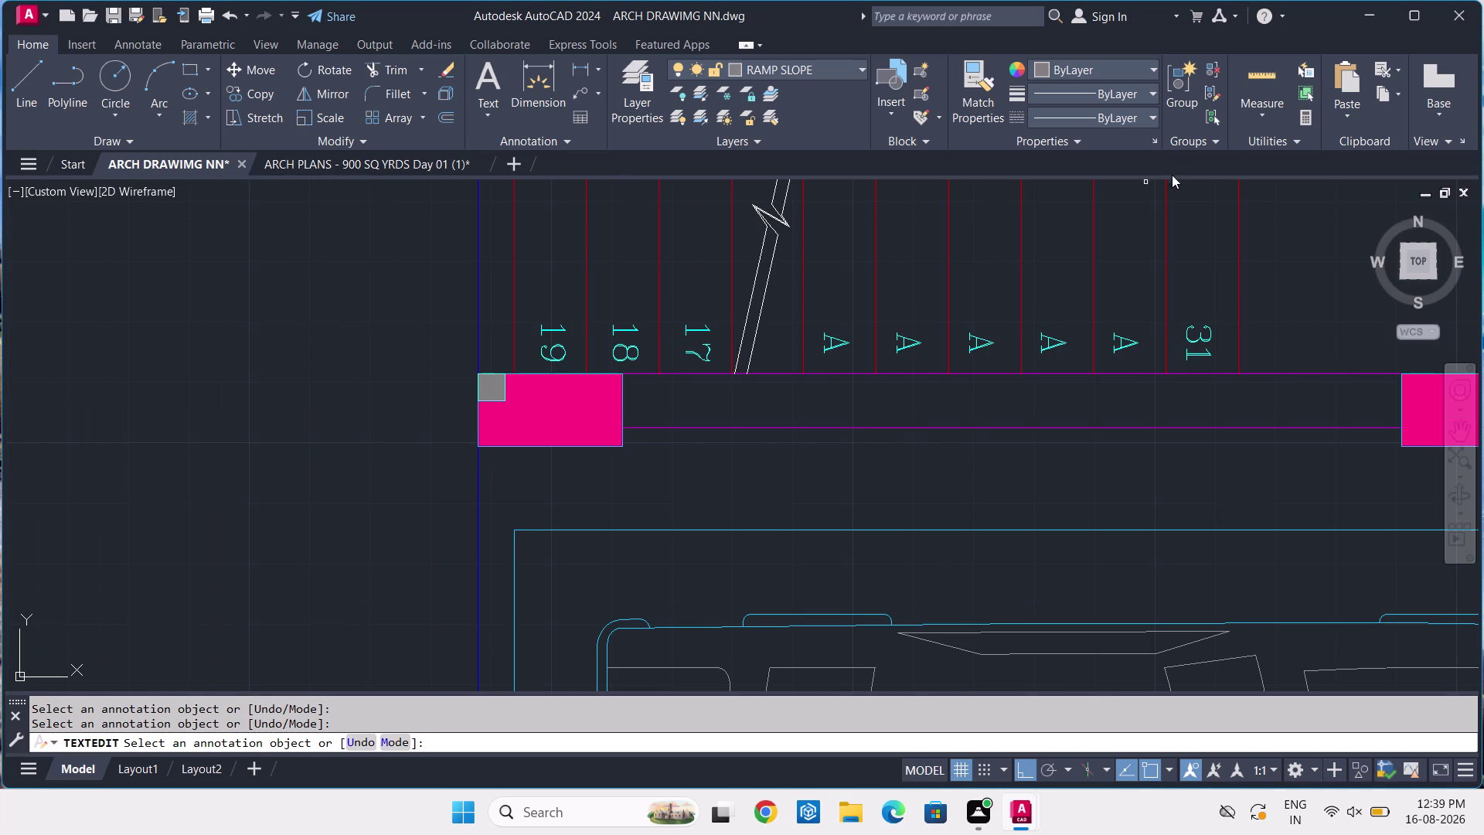
click(1137, 344)
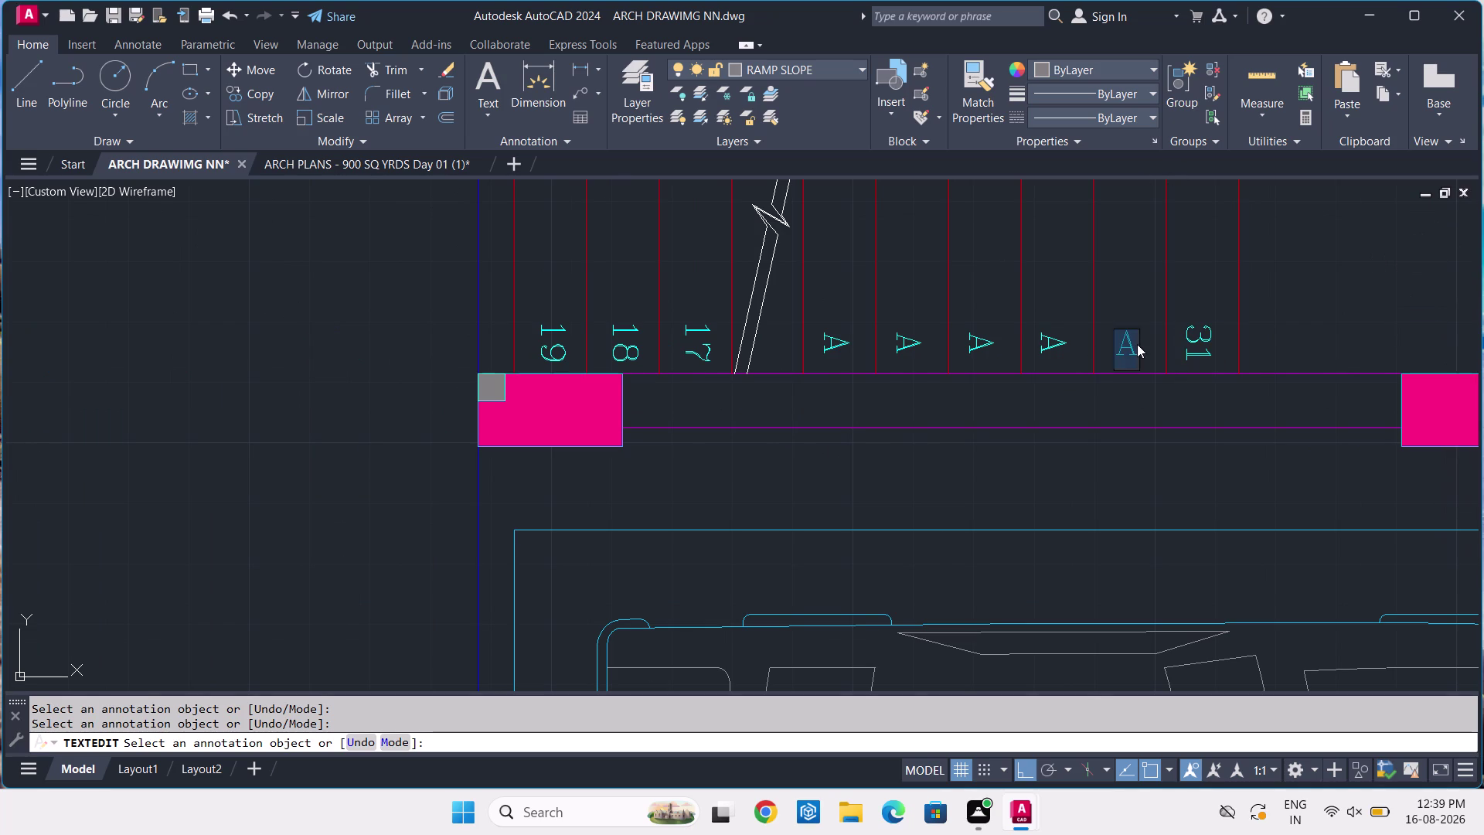
text(32)
key(Return)
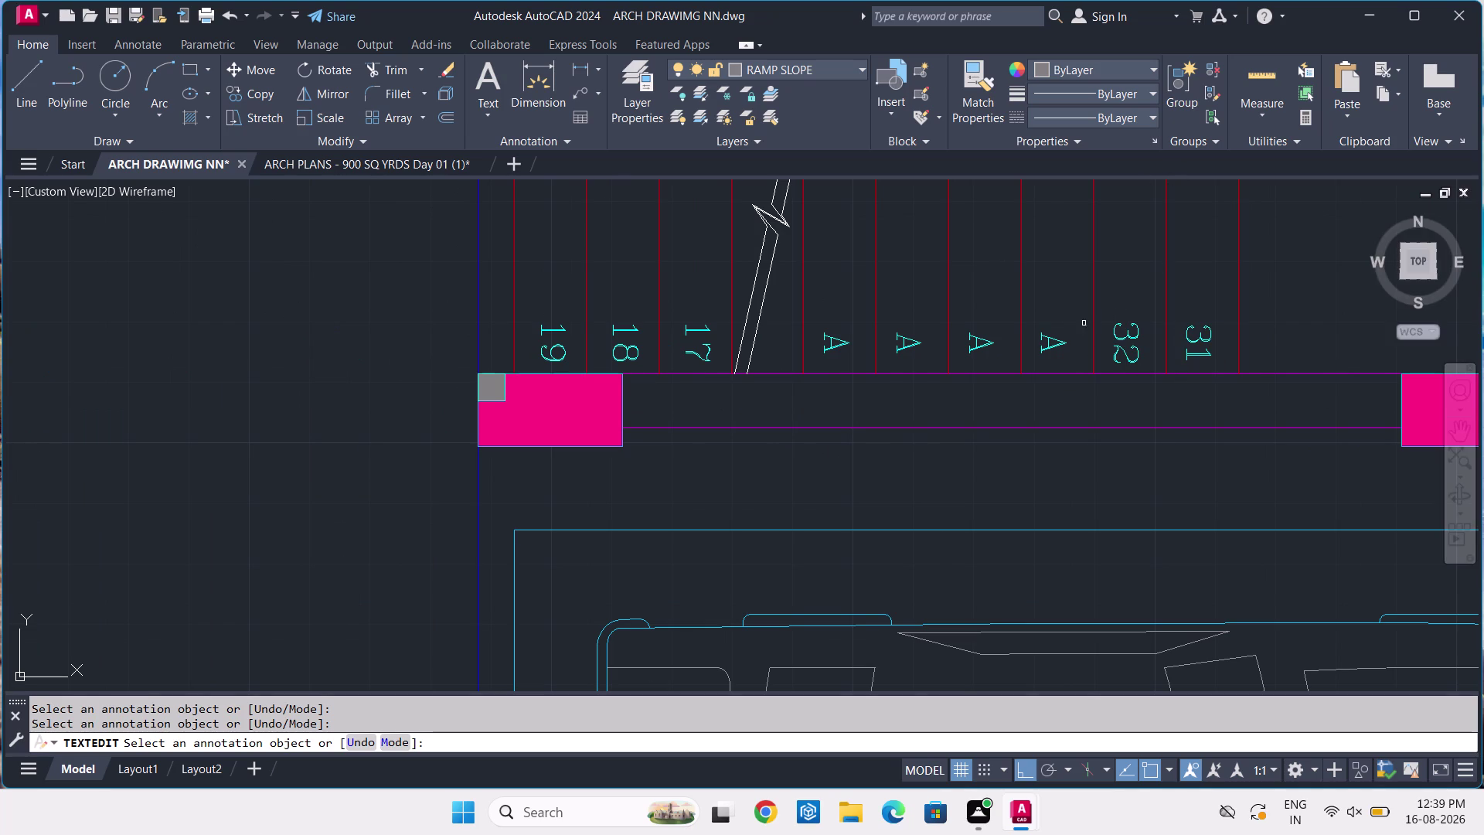
click(1054, 340)
text(33)
key(Return)
Number the remaining lower-row marks 34, 35, 36 and switch to ARCH PLANS.
click(973, 339)
text(34)
key(Return)
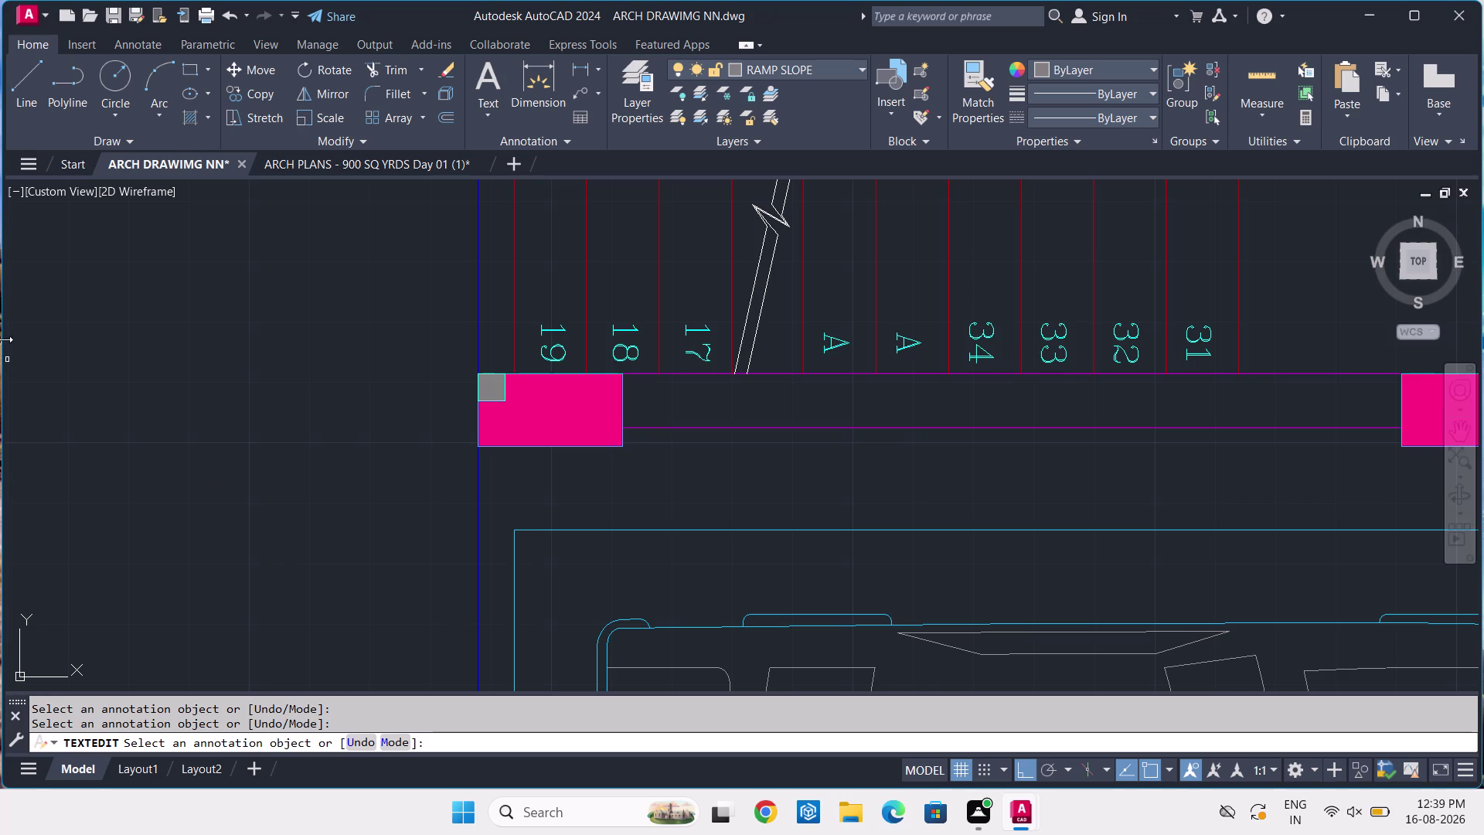
click(914, 339)
text(3)
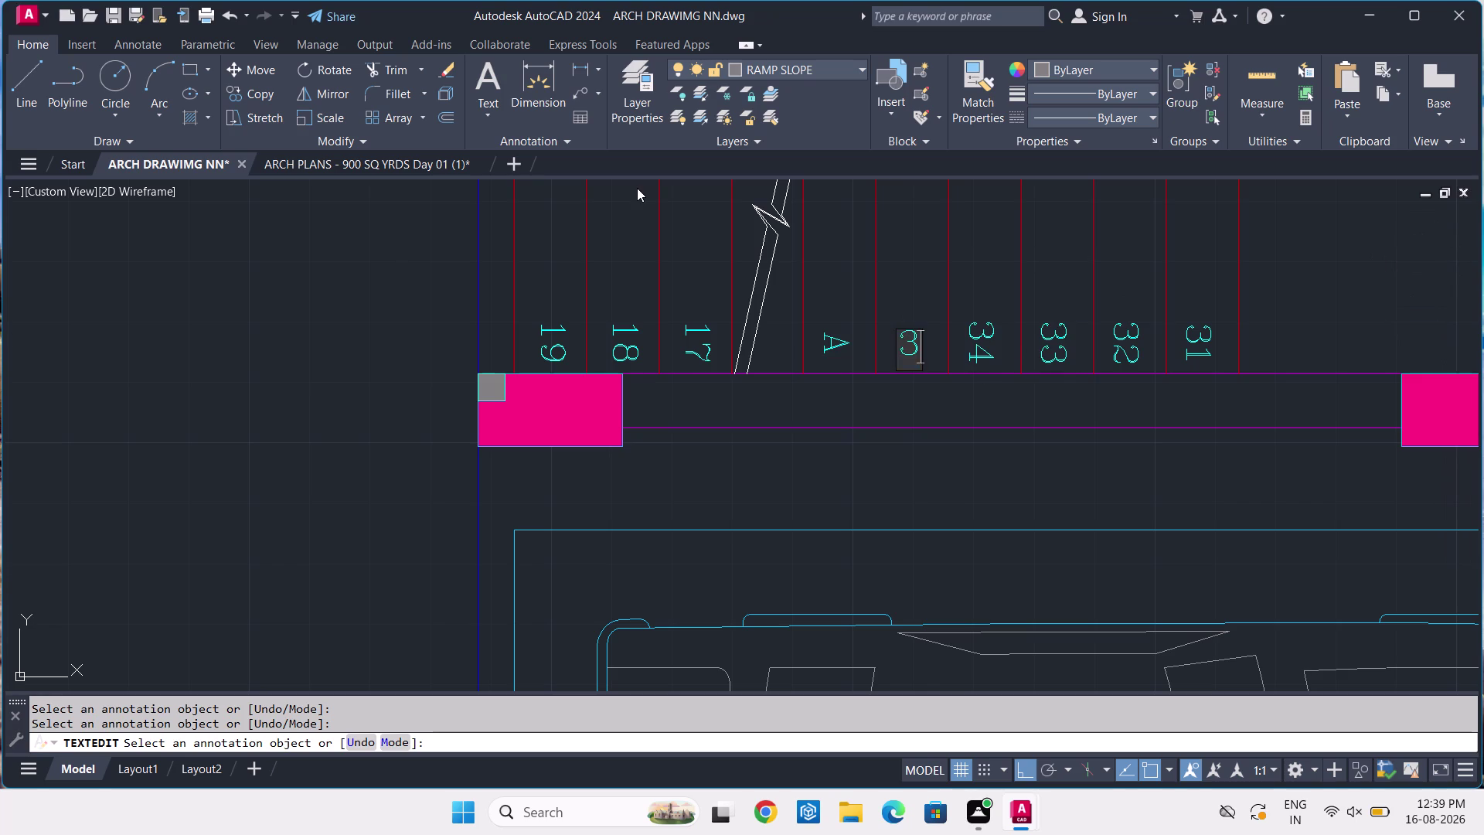
text(5)
key(Return)
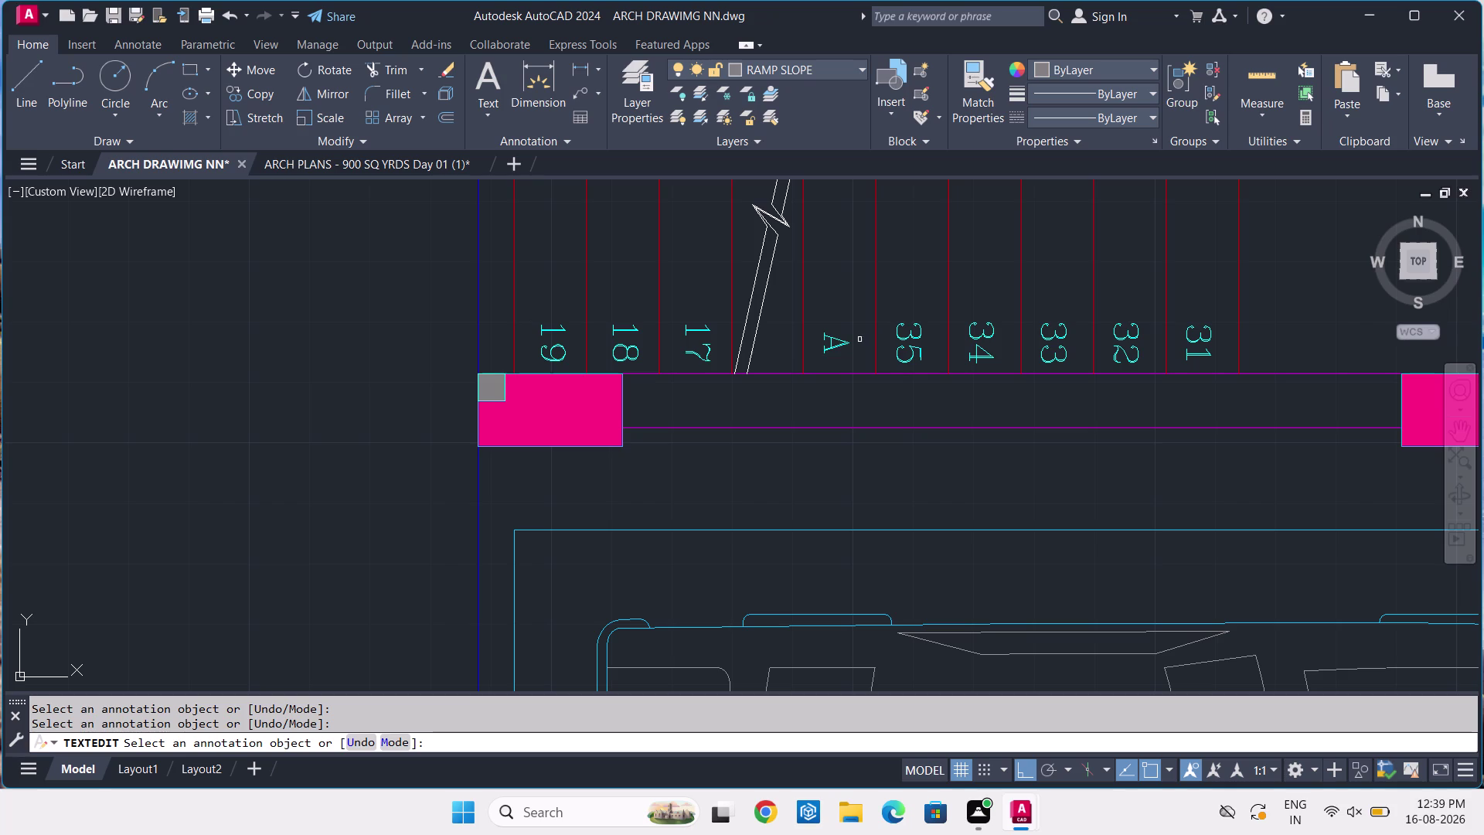
click(840, 339)
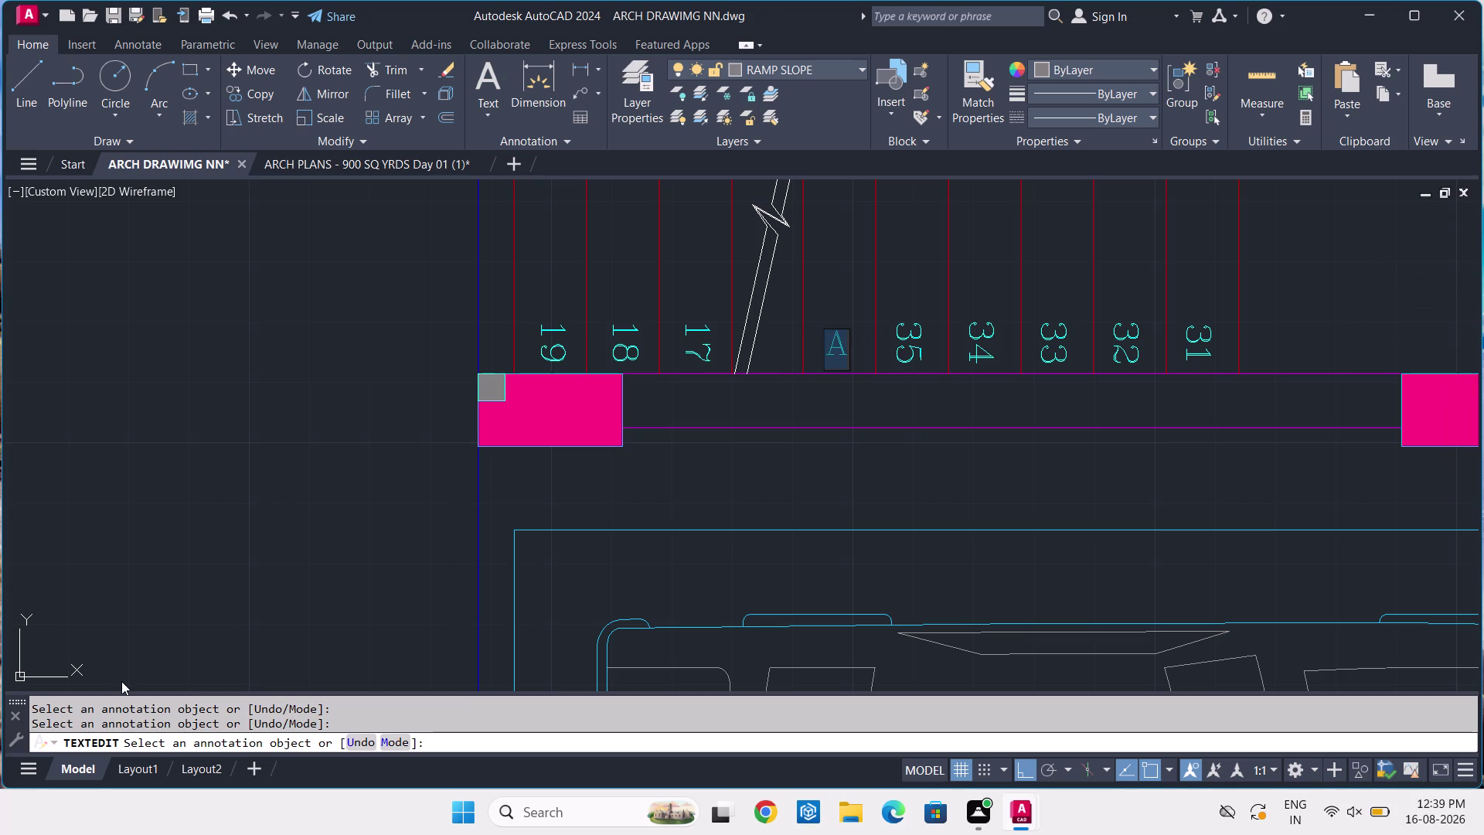
text(36)
key(Return)
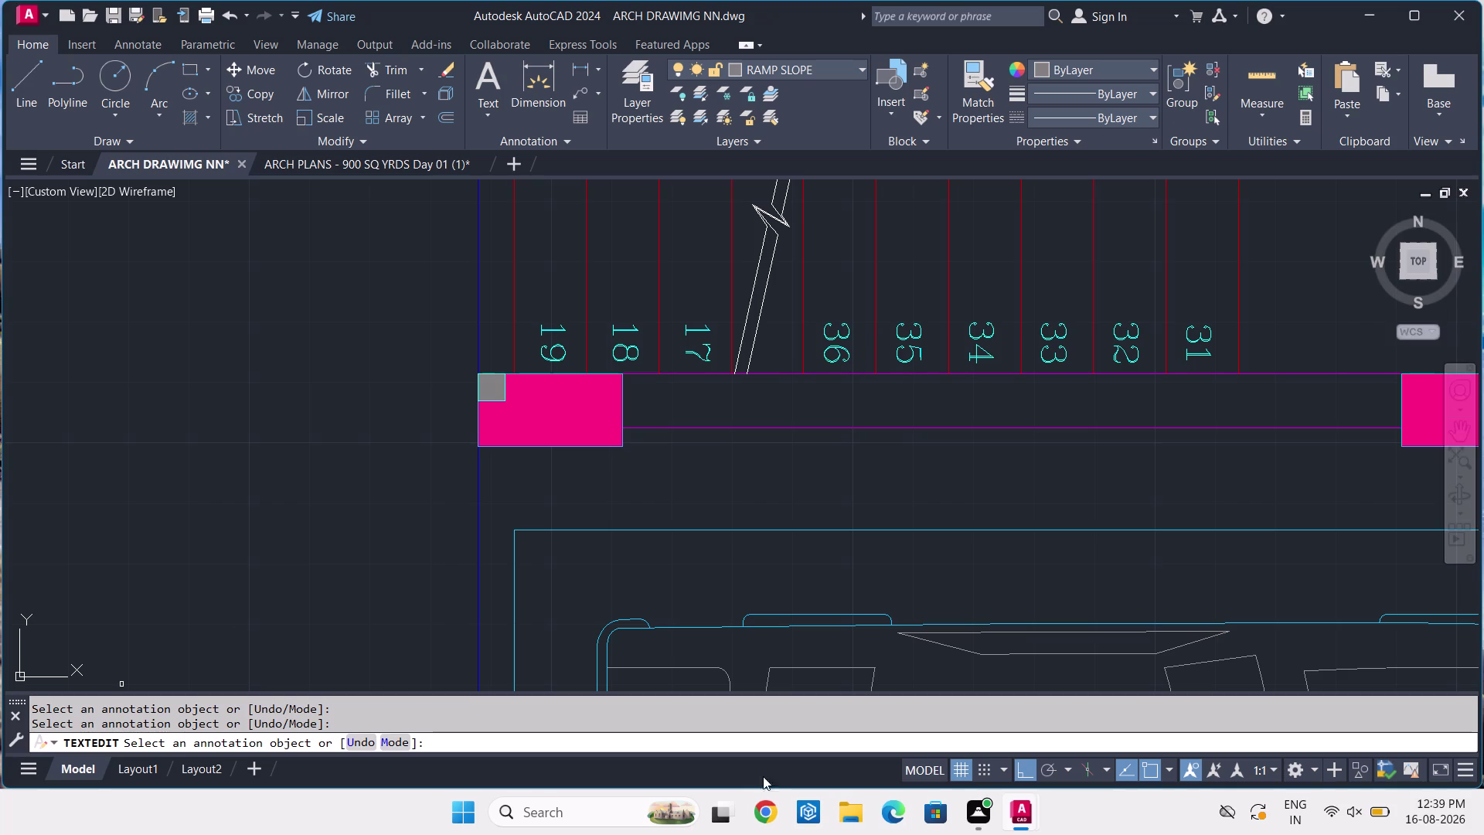
key(Return)
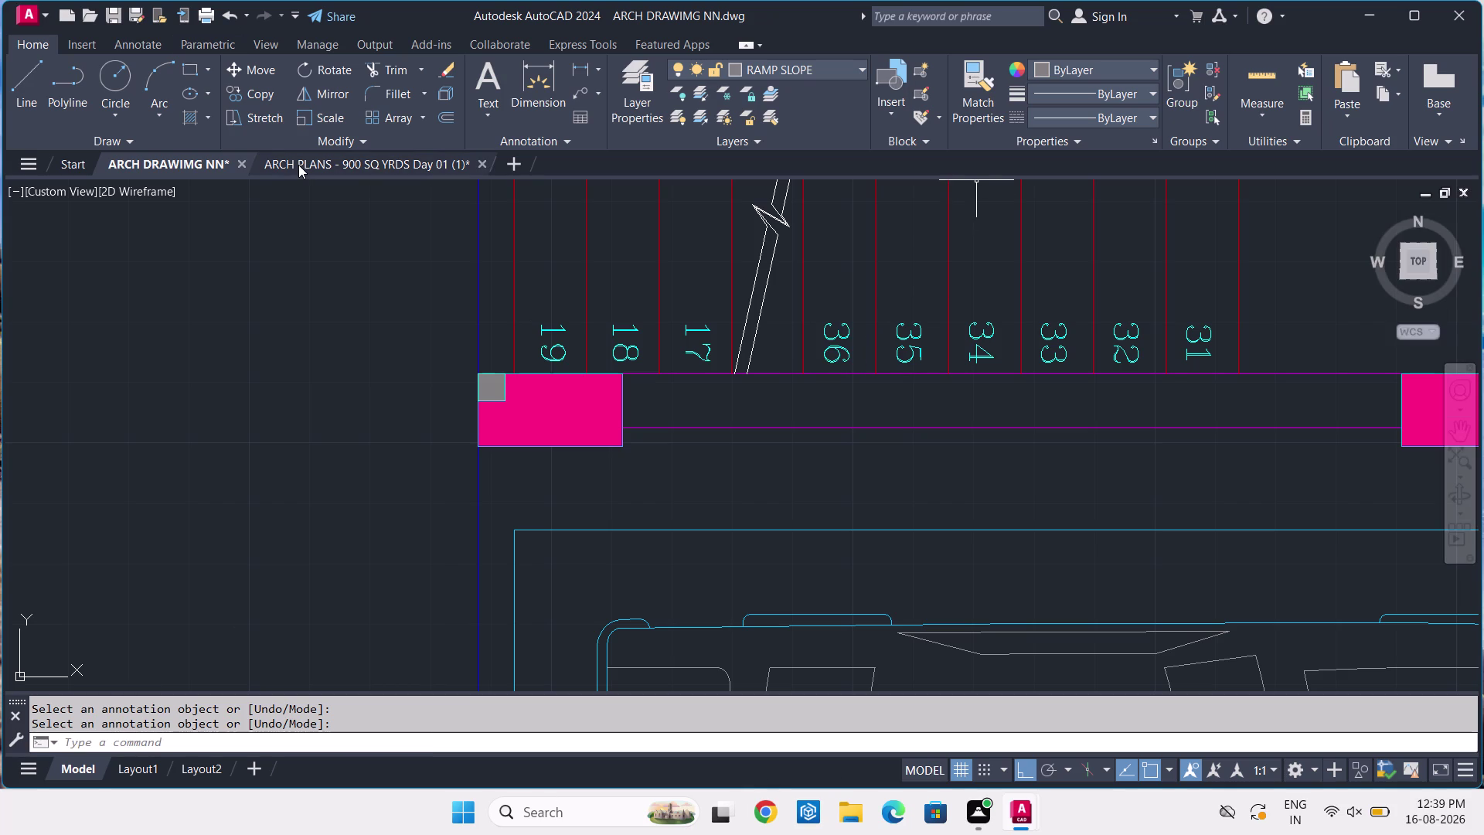
click(298, 164)
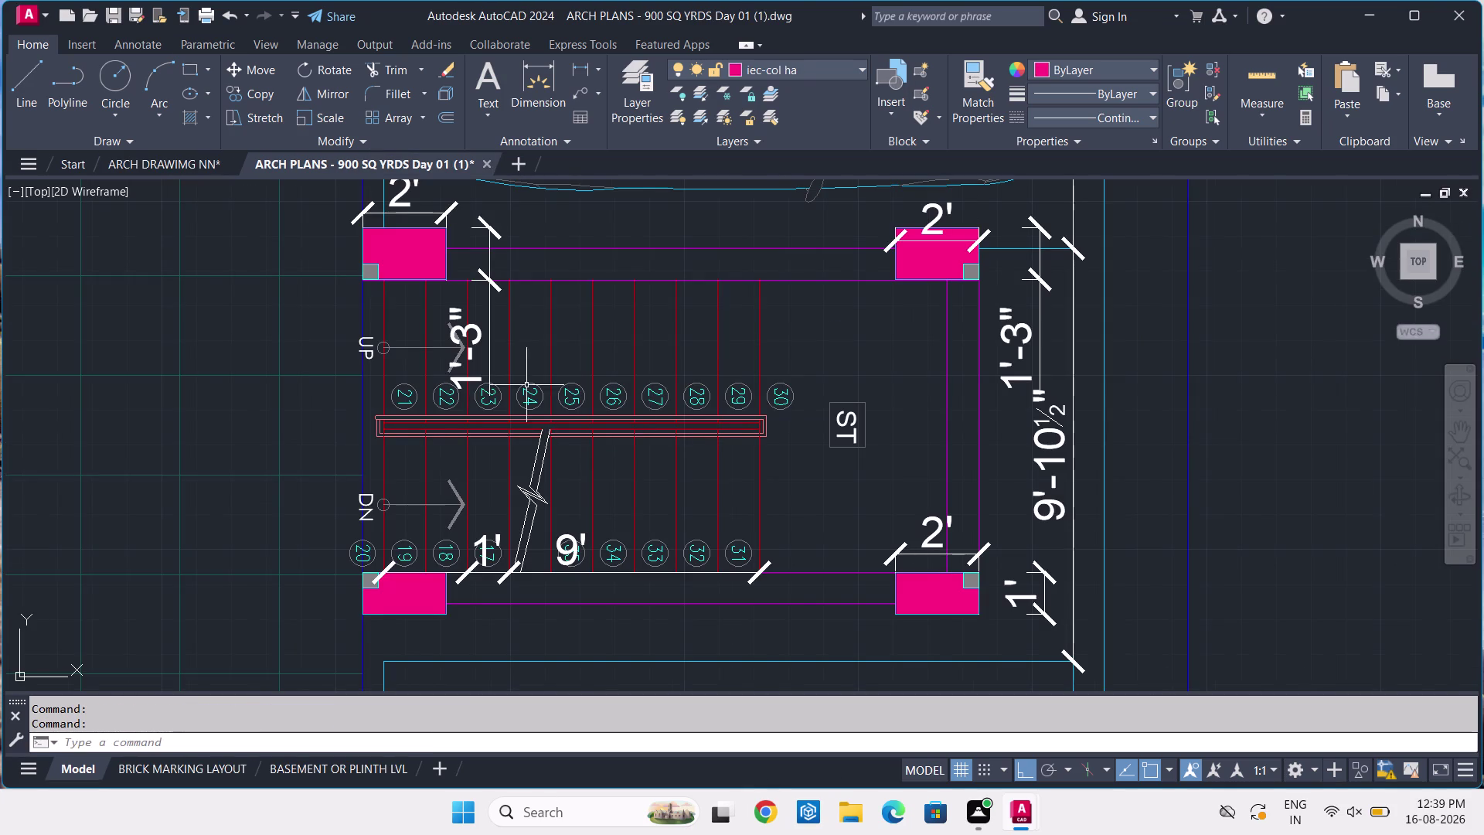
scroll(up, 3)
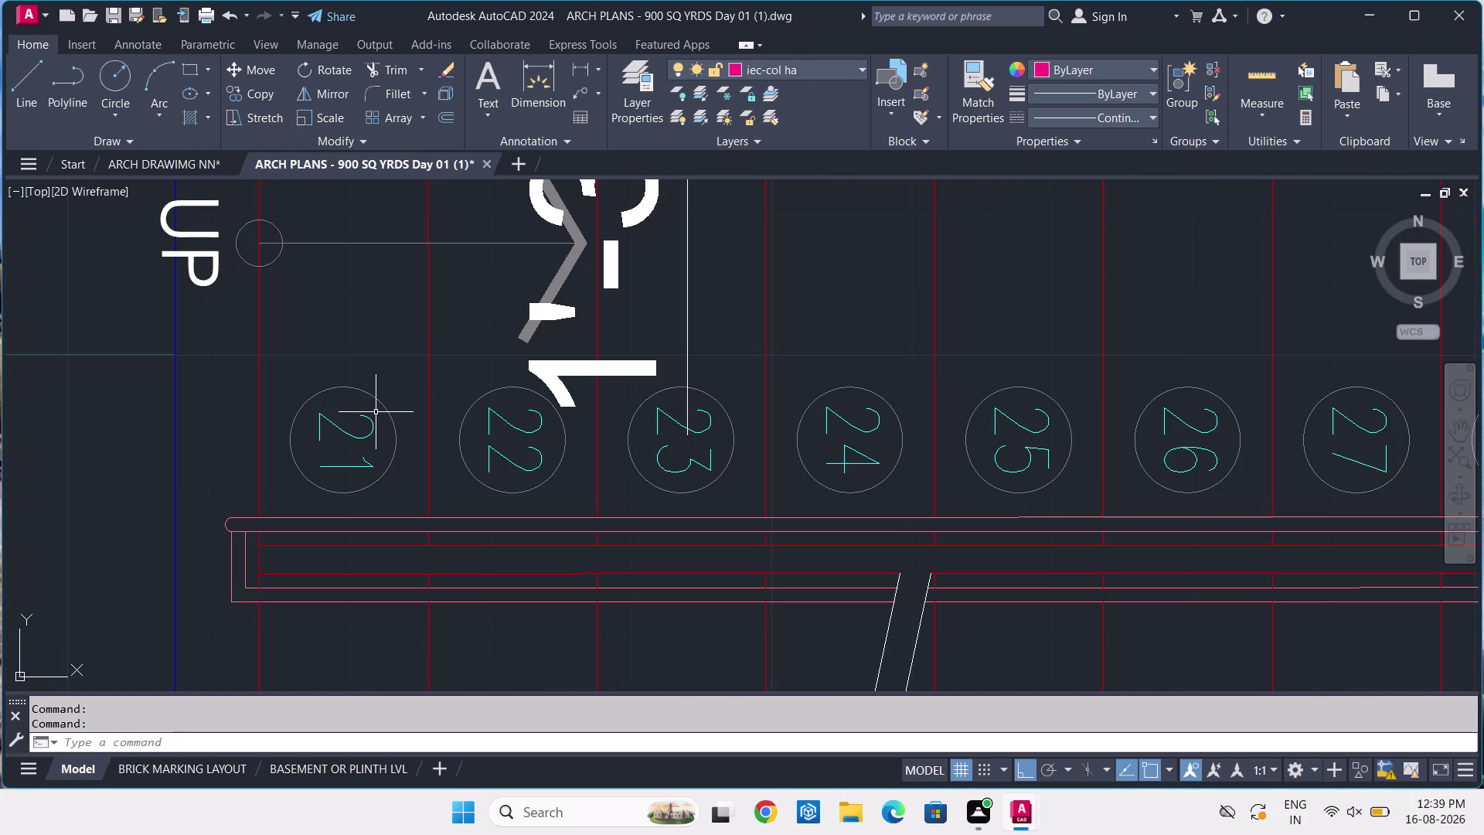
click(374, 422)
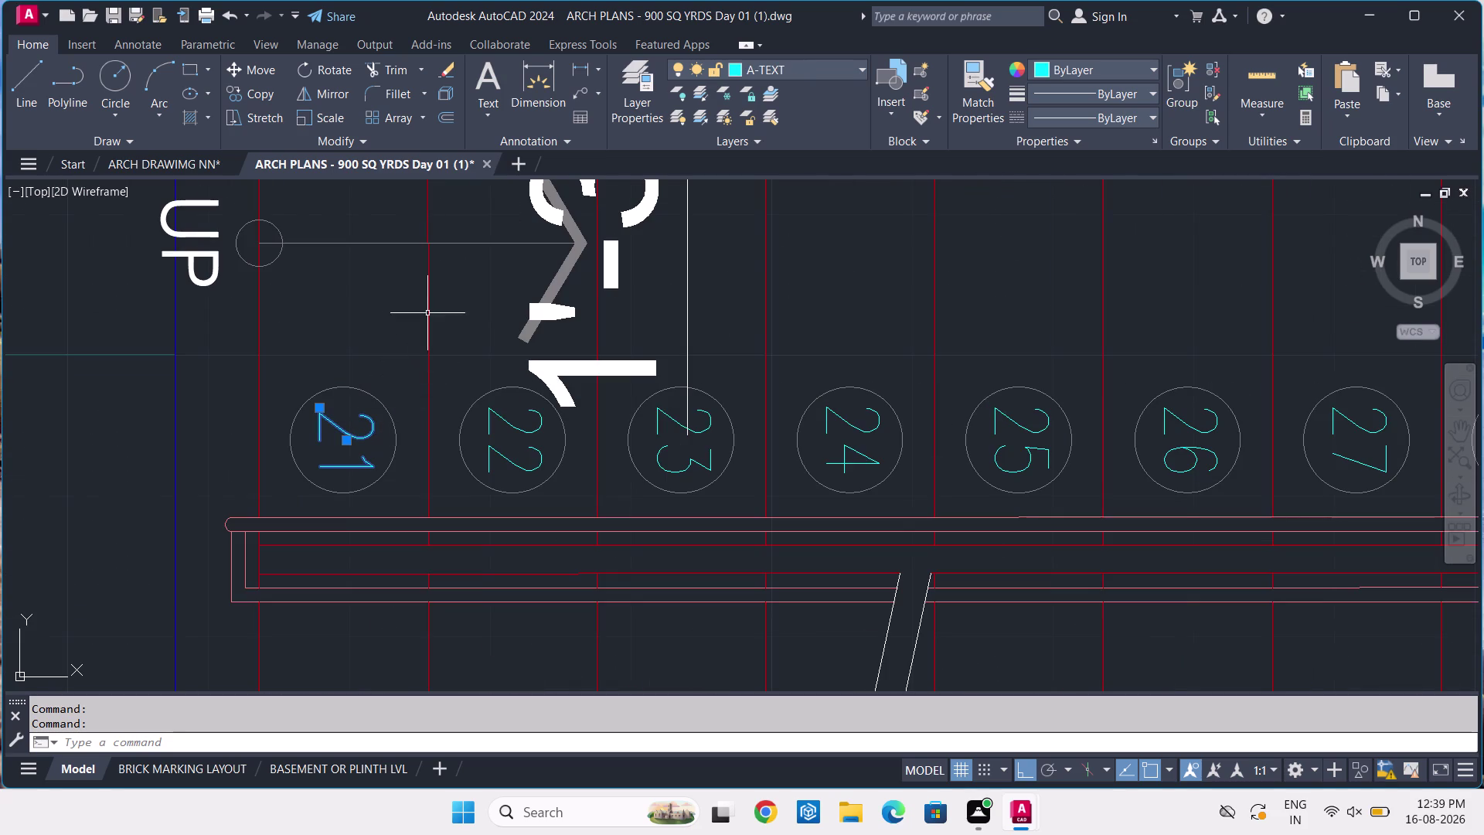
key(p)
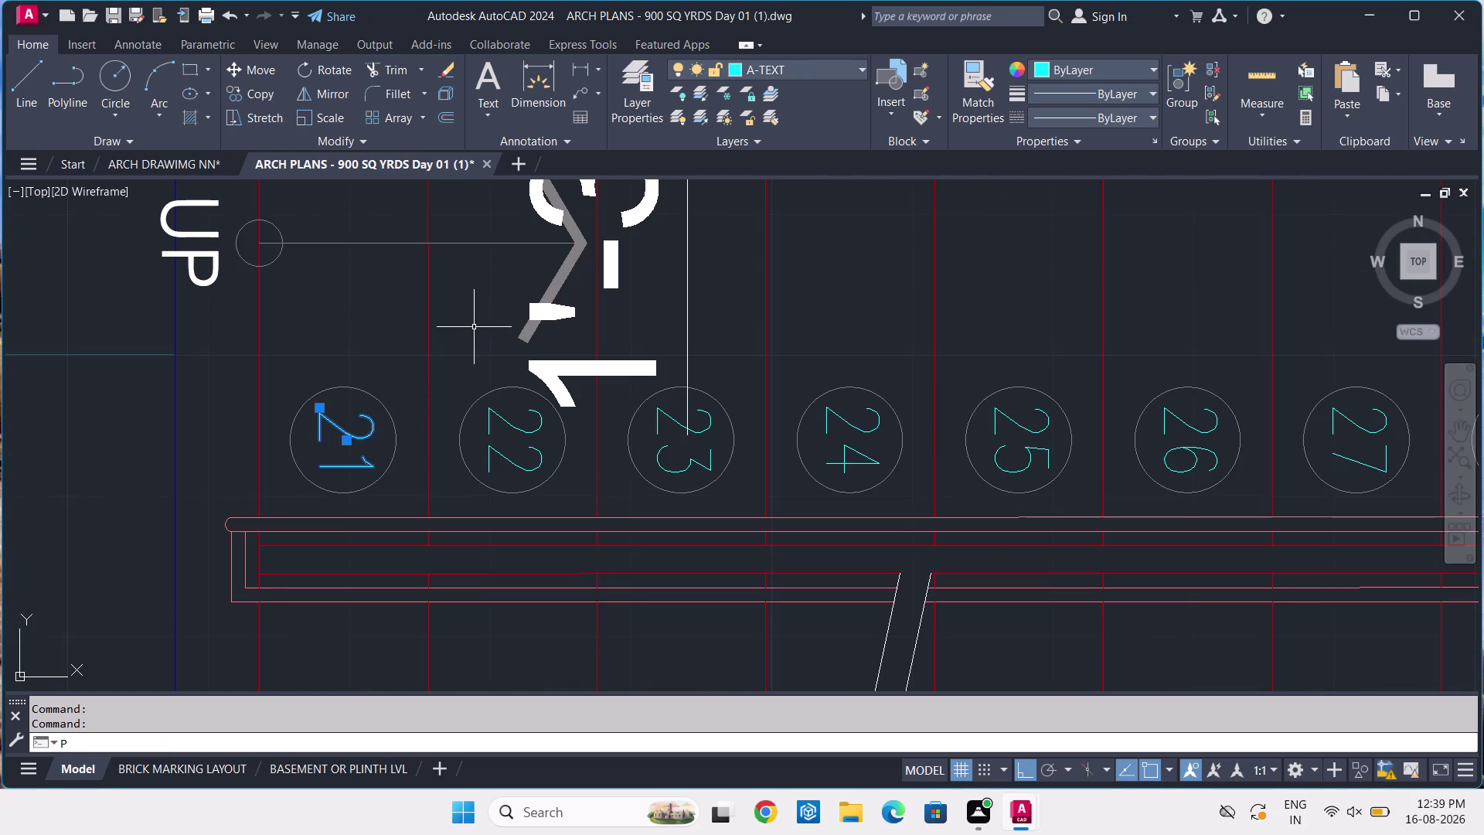
key(r)
key(space)
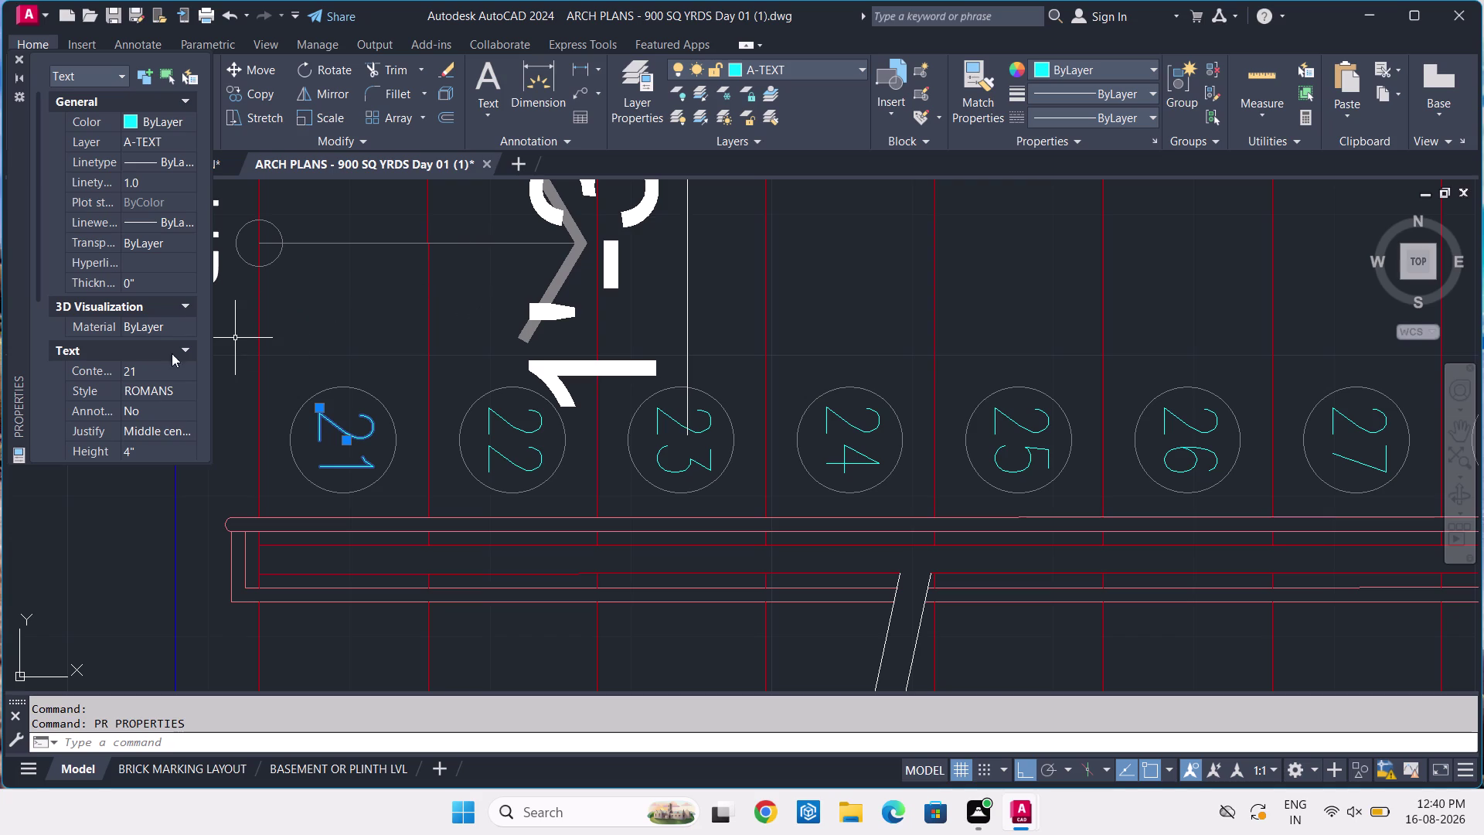
click(168, 392)
click(183, 387)
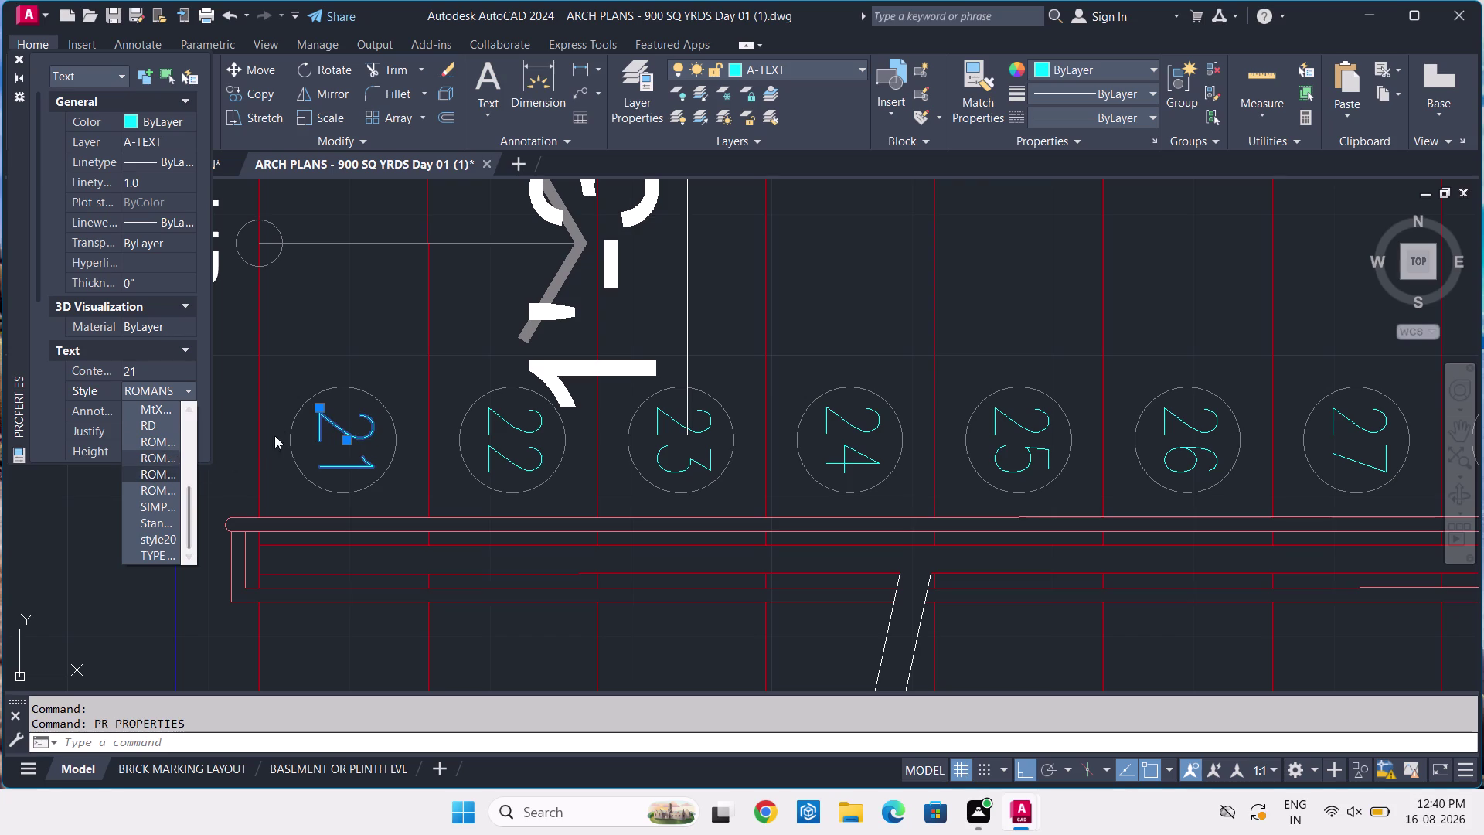
key(Escape)
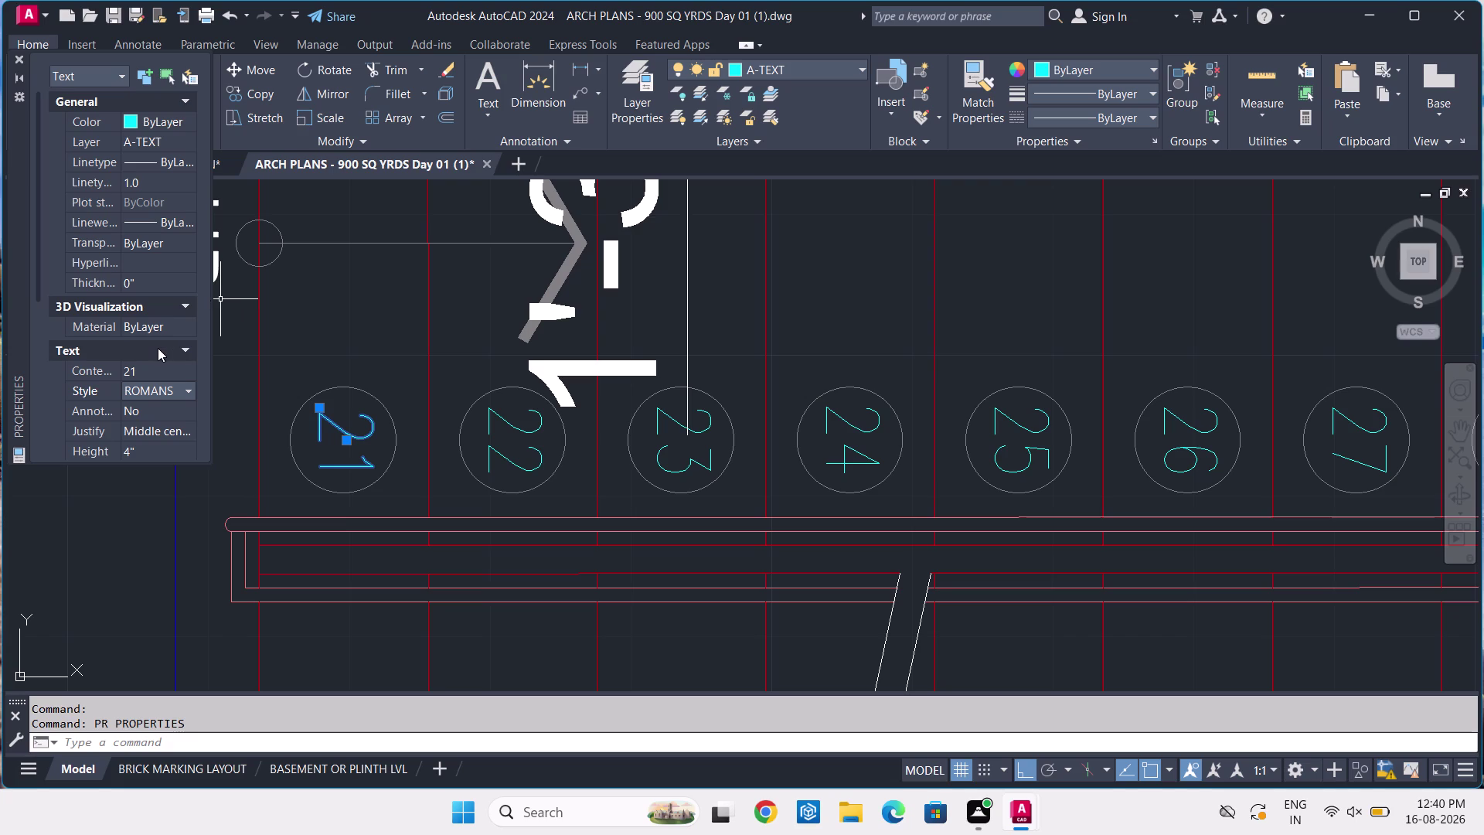
scroll(down, 3)
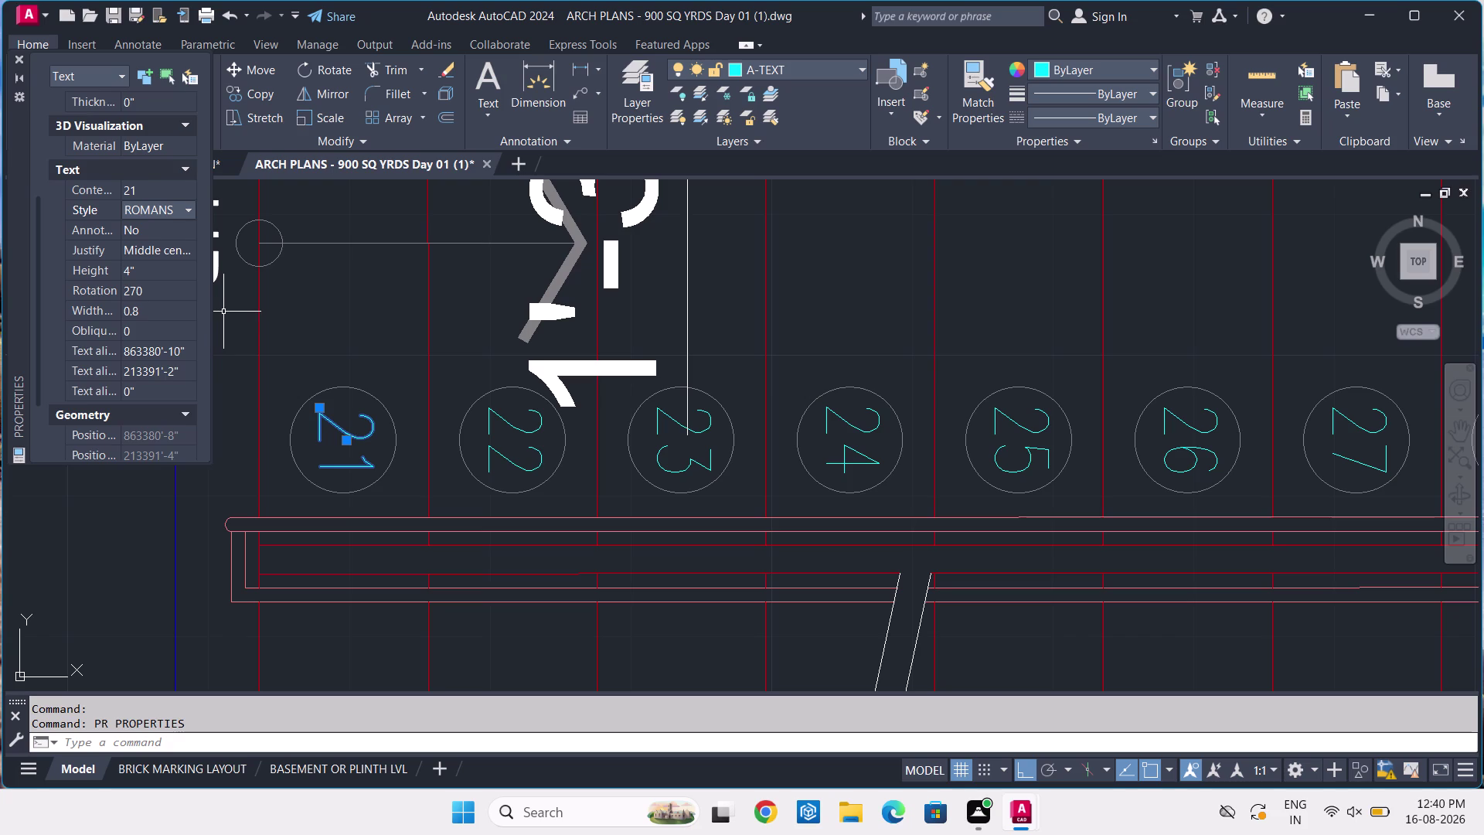
scroll(down, 3)
scroll(up, 3)
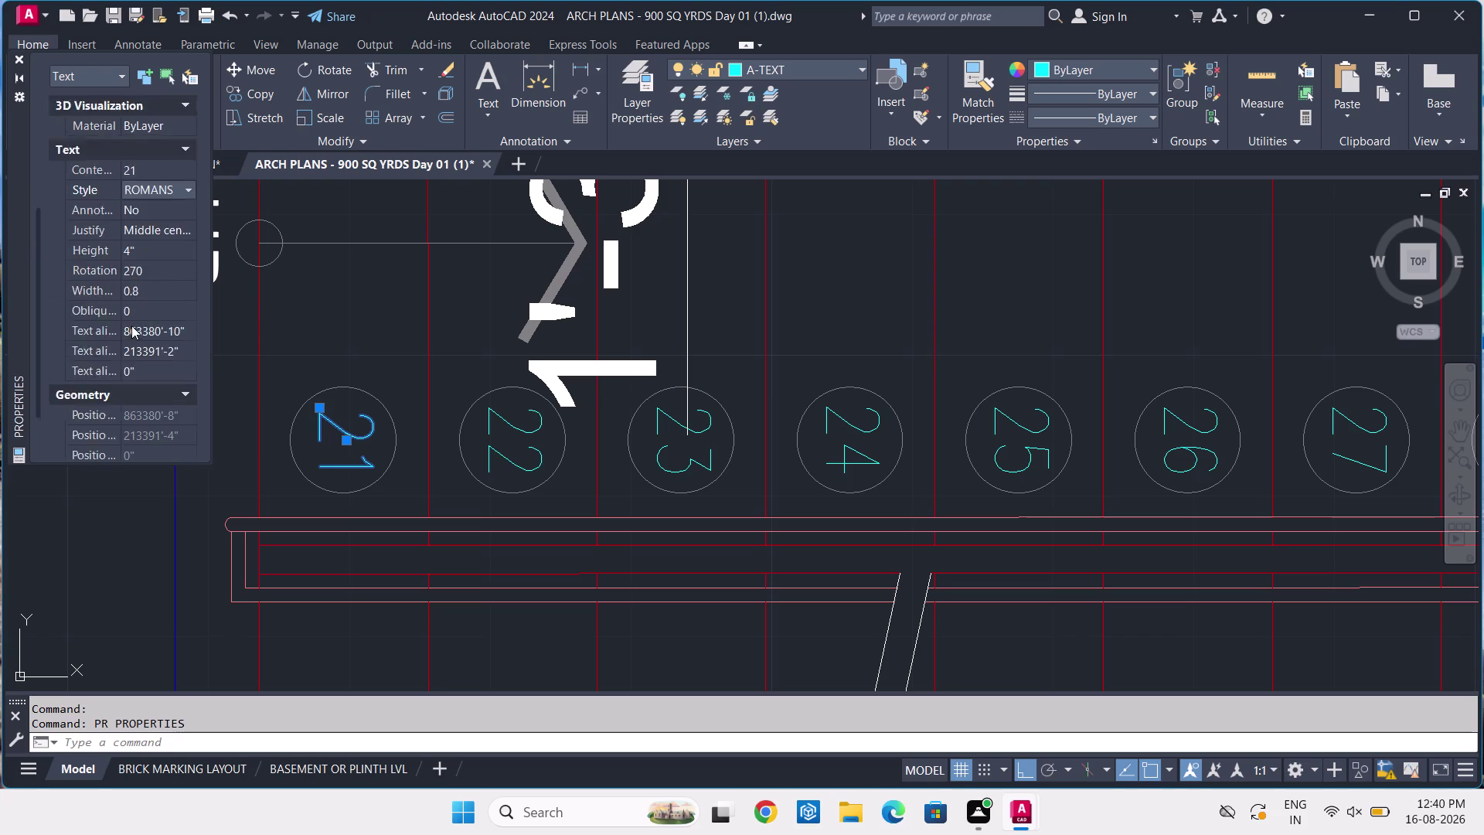
scroll(up, 3)
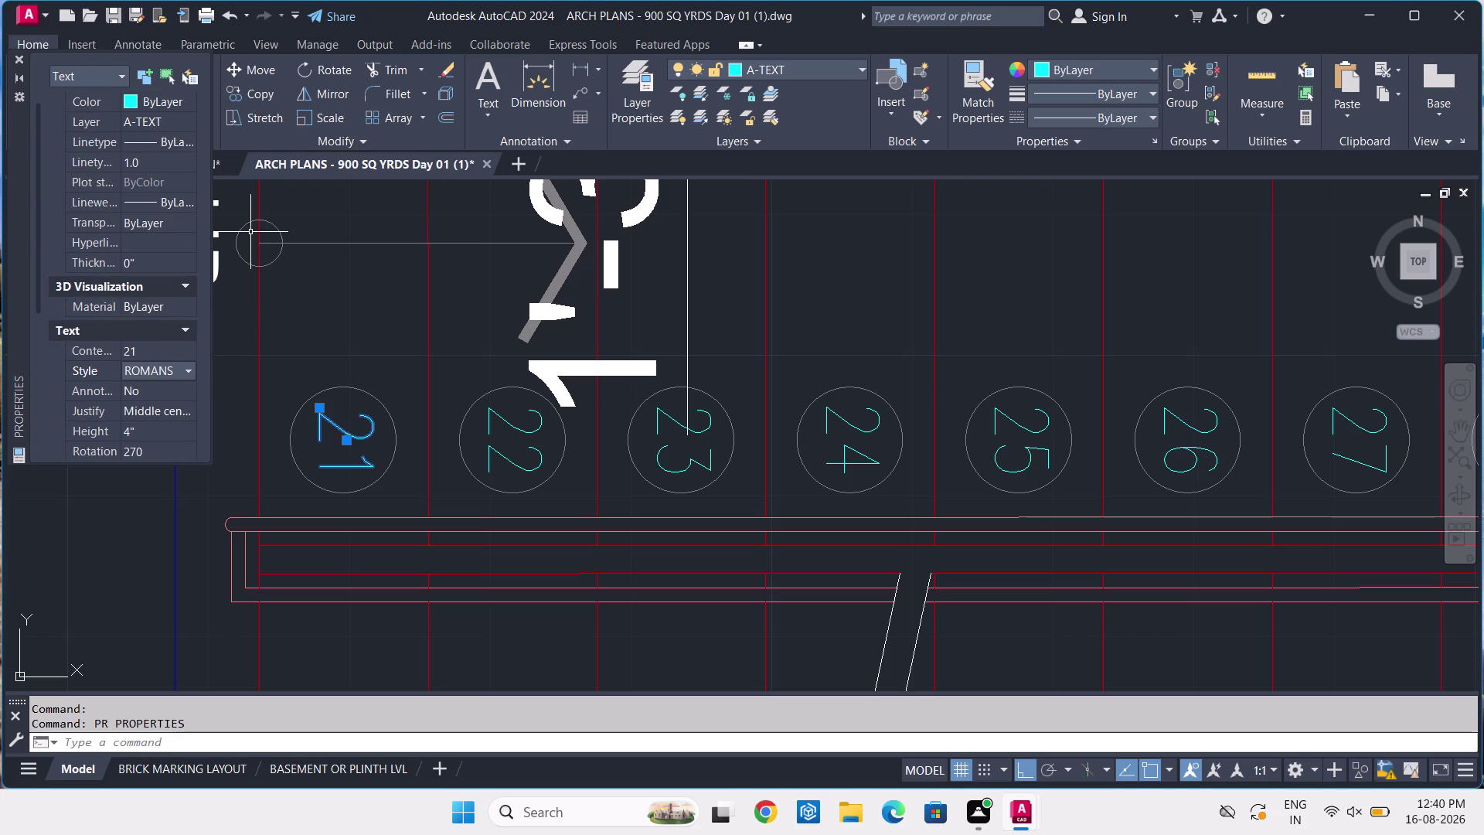
key(Escape)
click(17, 56)
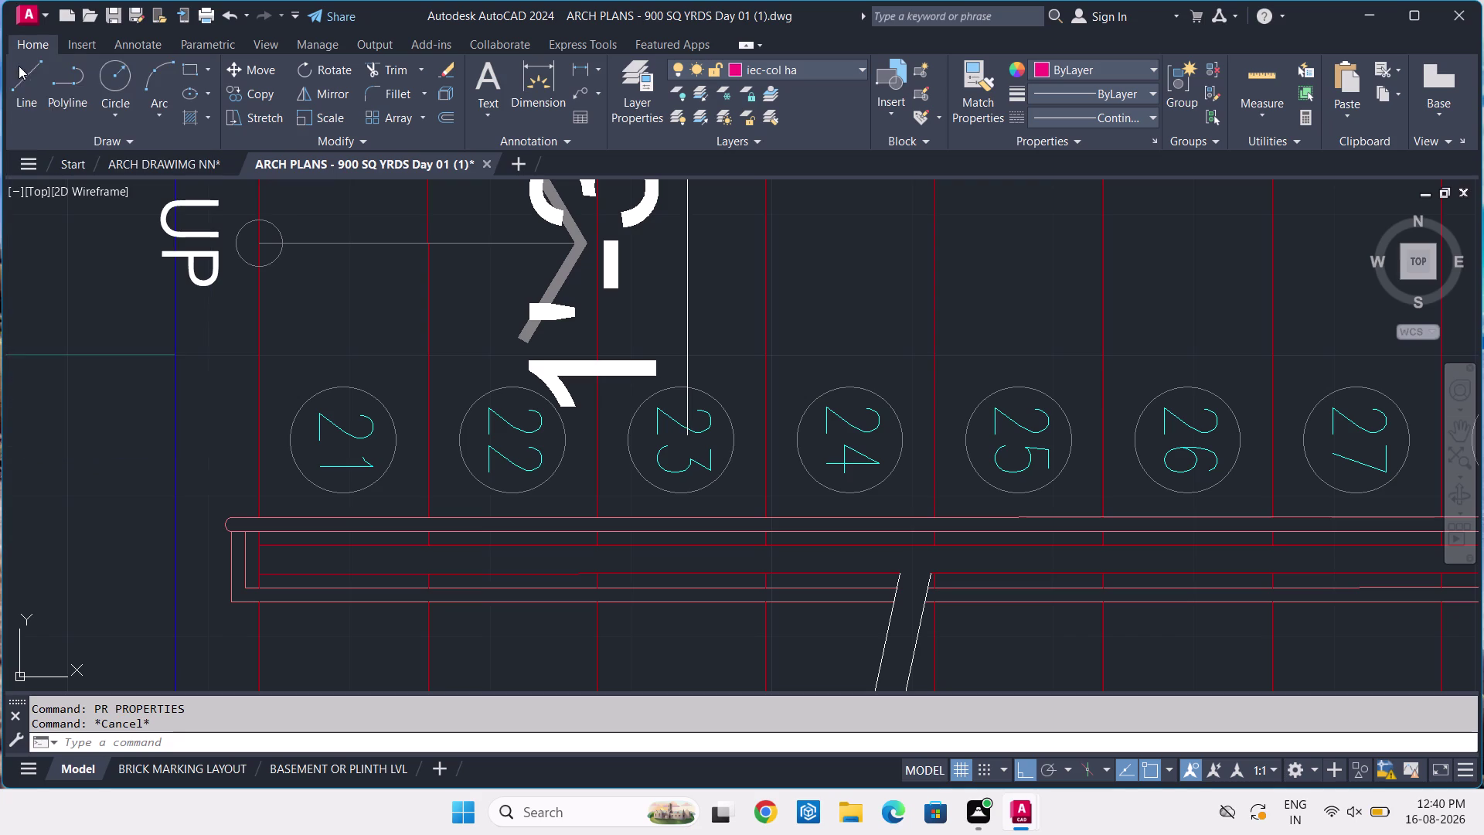
click(143, 158)
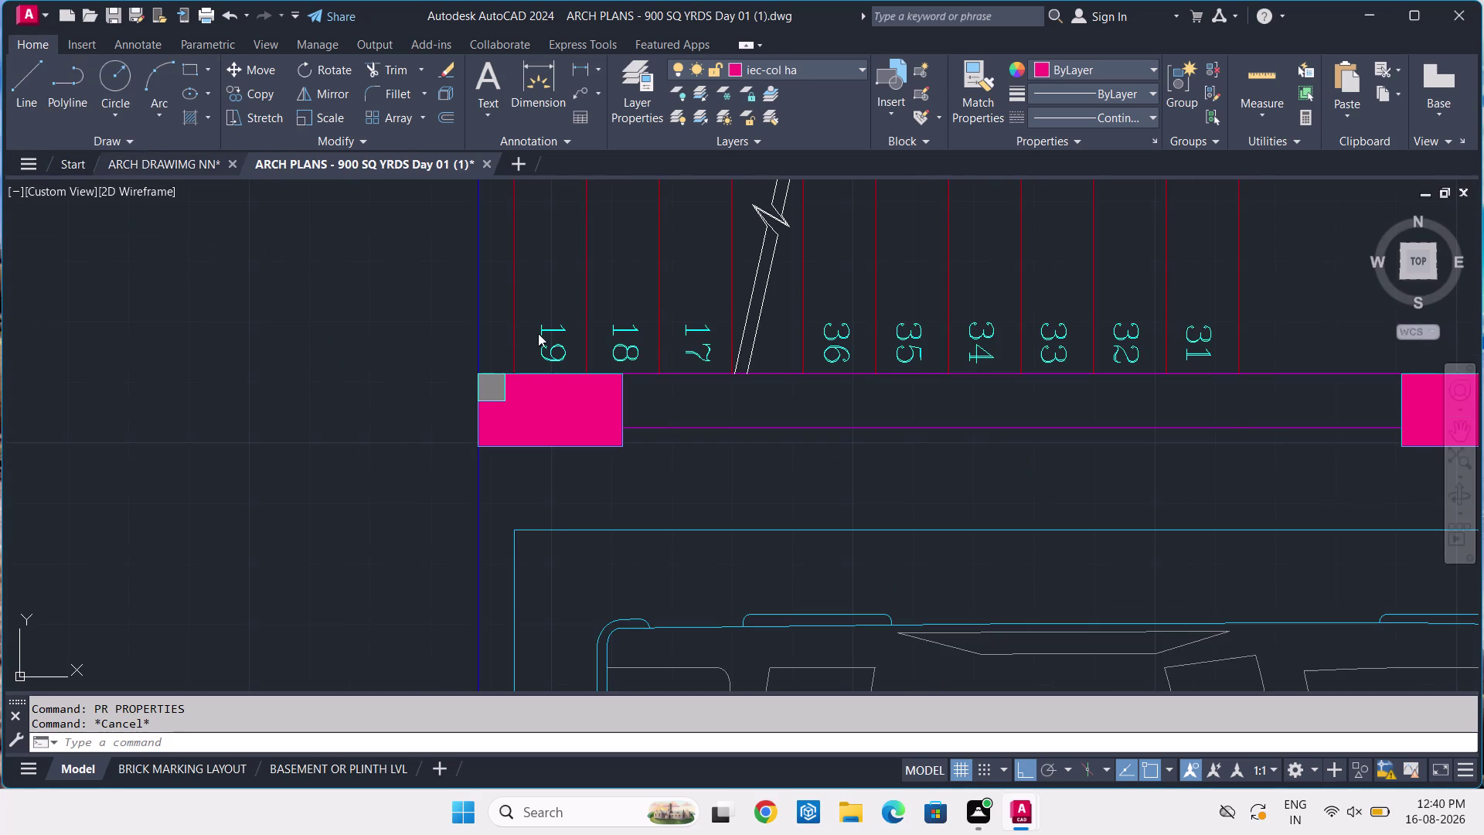
Window-select step numbers 19, 18 and 17 on the lower flight.
scroll(up, 3)
click(572, 321)
click(526, 355)
click(705, 305)
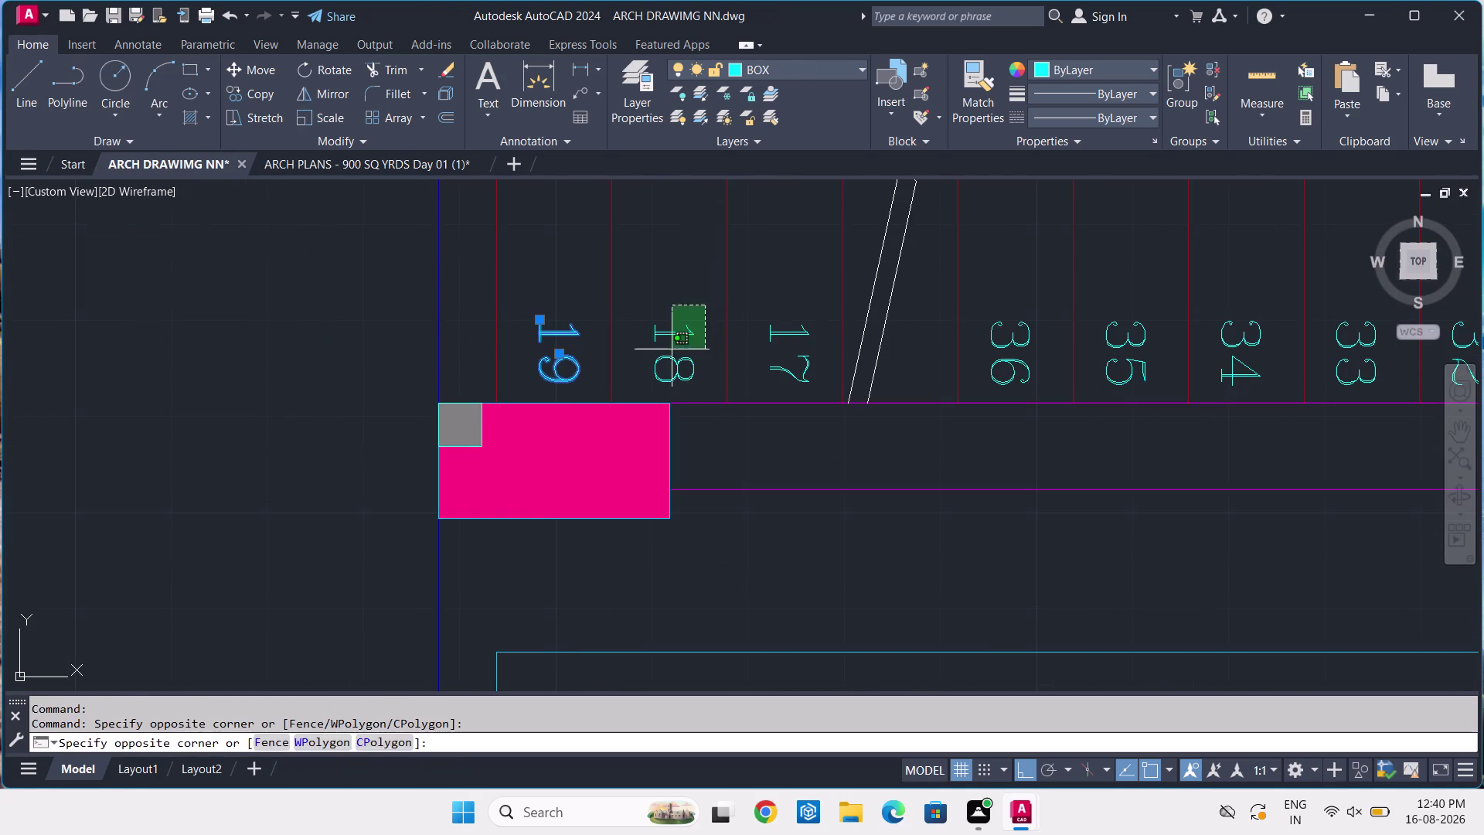
click(671, 349)
click(787, 312)
click(782, 371)
click(1048, 342)
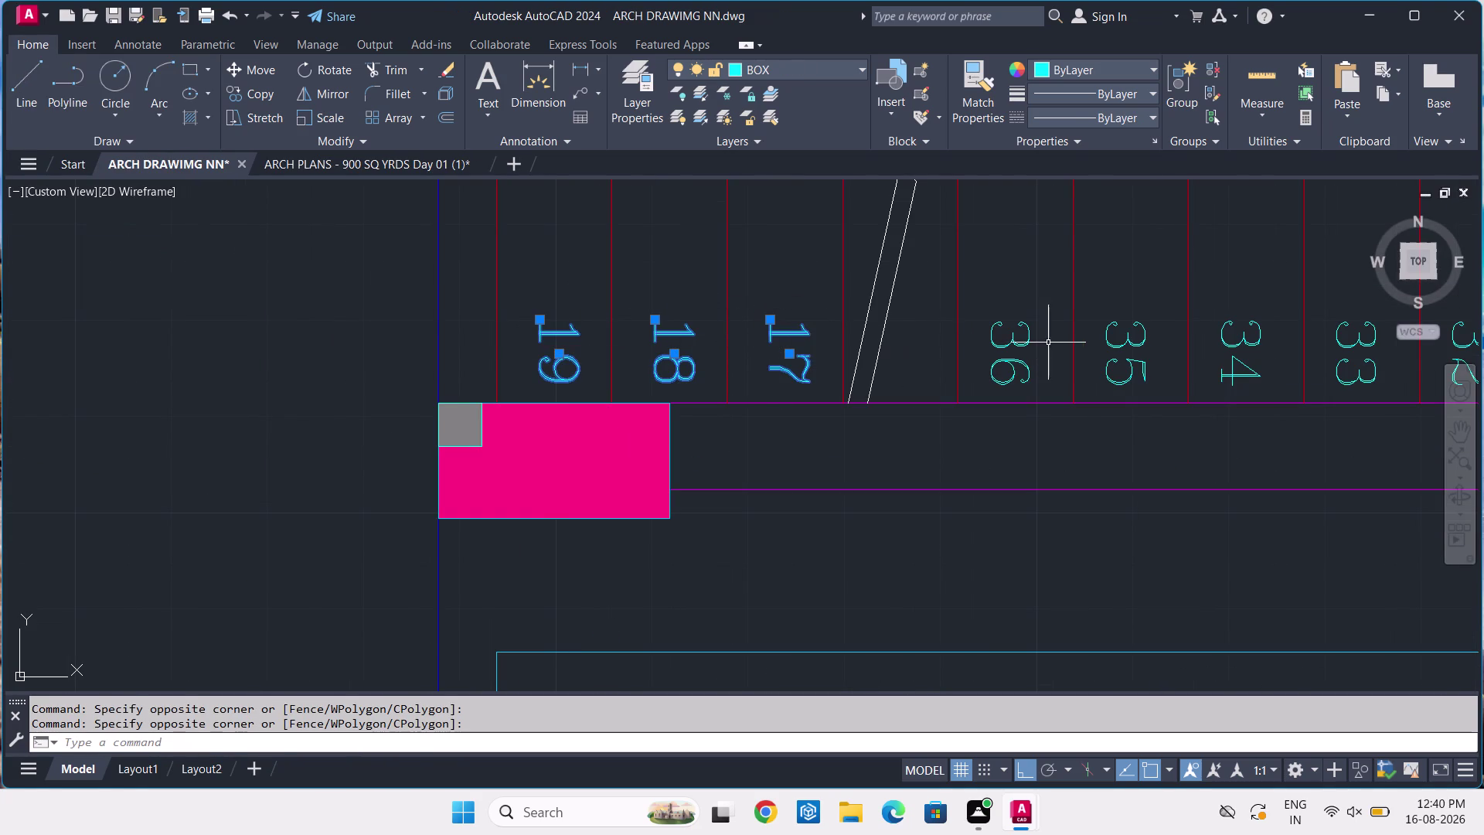
Add lower-flight step numbers 36 through 31 to the selection.
click(984, 365)
click(1119, 320)
click(1264, 301)
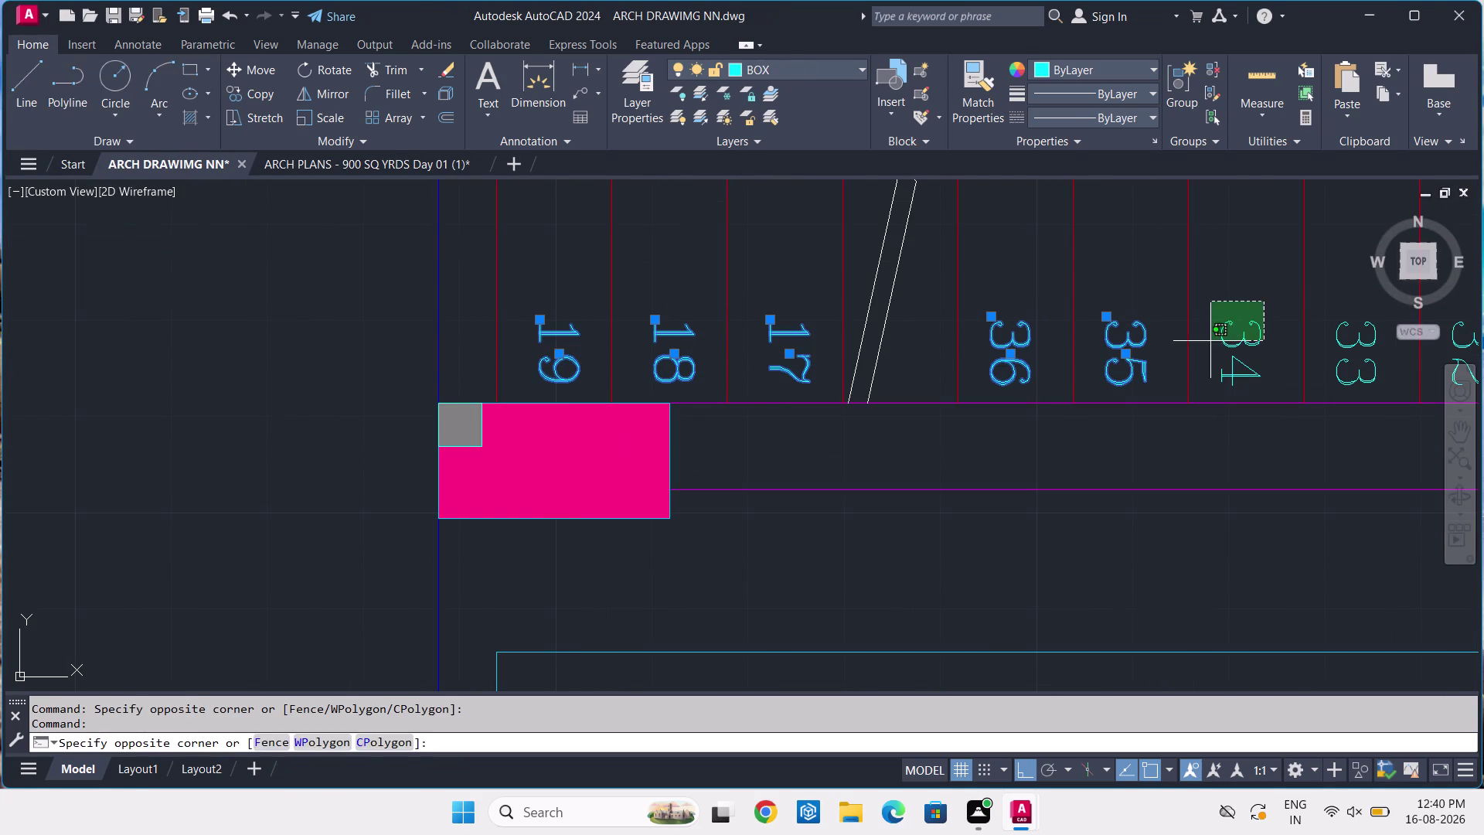
click(1204, 352)
scroll(down, 3)
scroll(up, 3)
click(1304, 333)
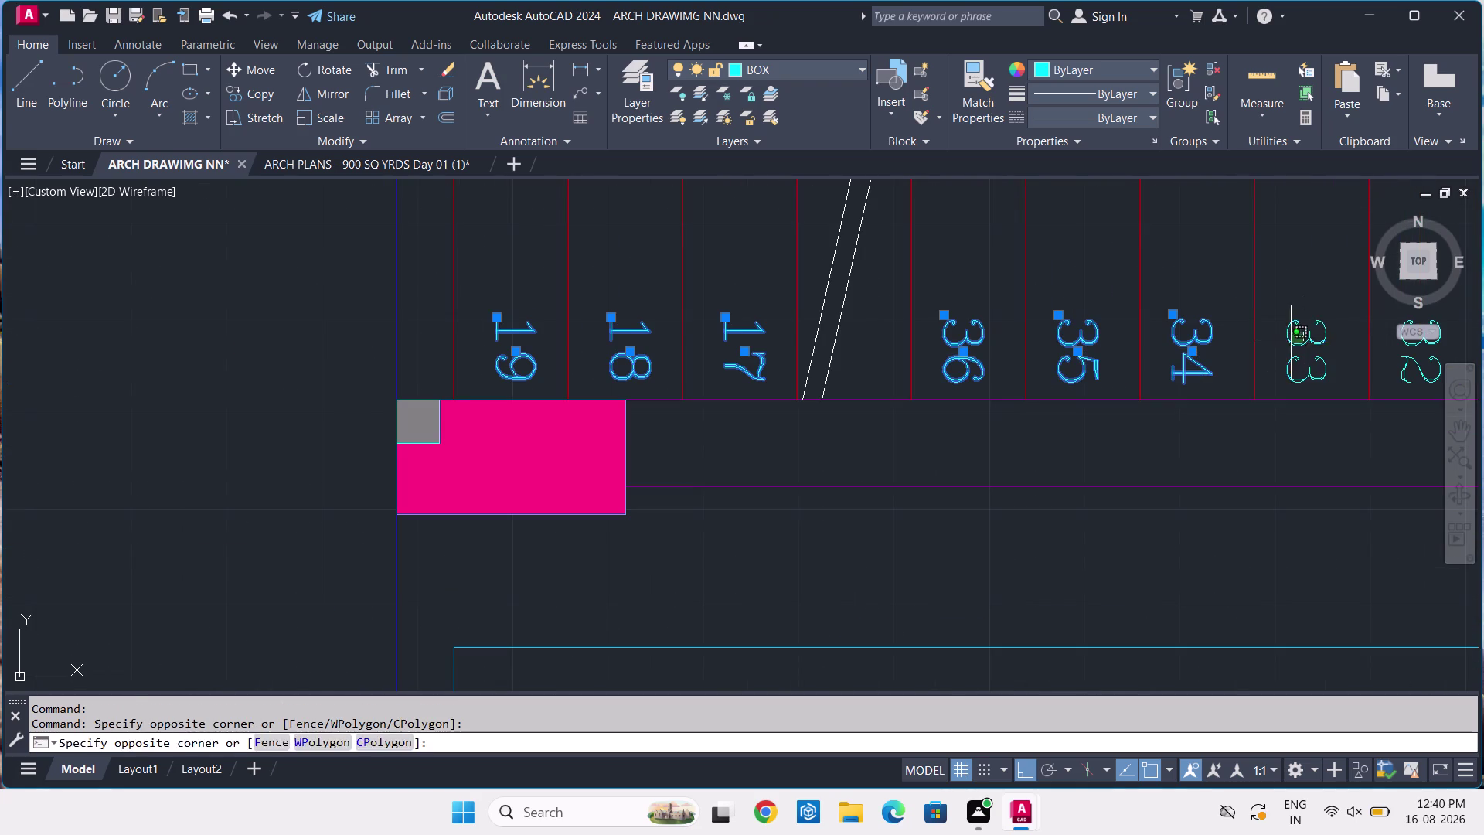
click(1291, 343)
scroll(down, 3)
middle_drag(1202, 370, 954, 458)
scroll(up, 3)
click(1094, 428)
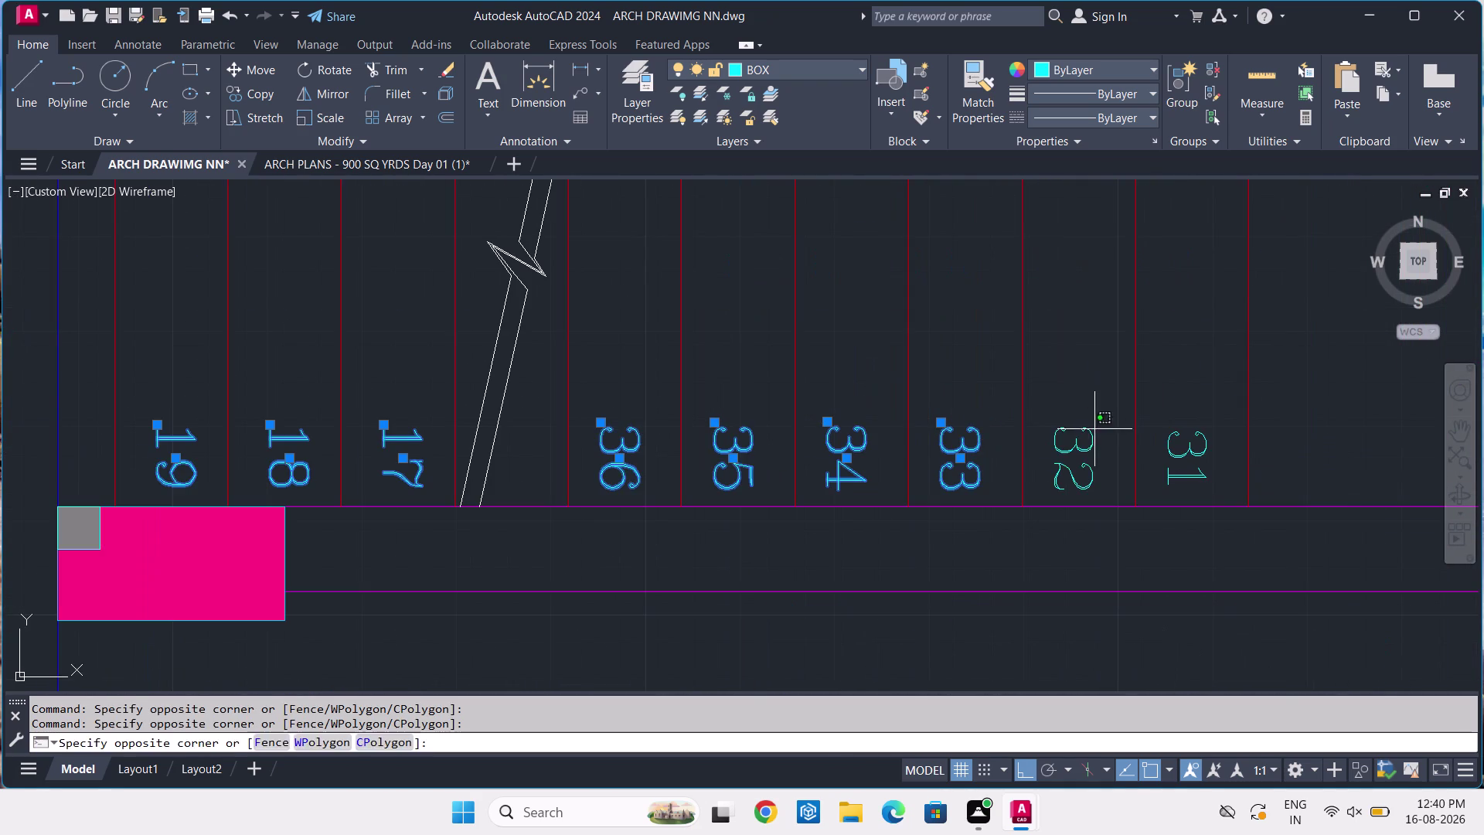
click(1077, 444)
click(1229, 430)
click(1186, 437)
scroll(down, 3)
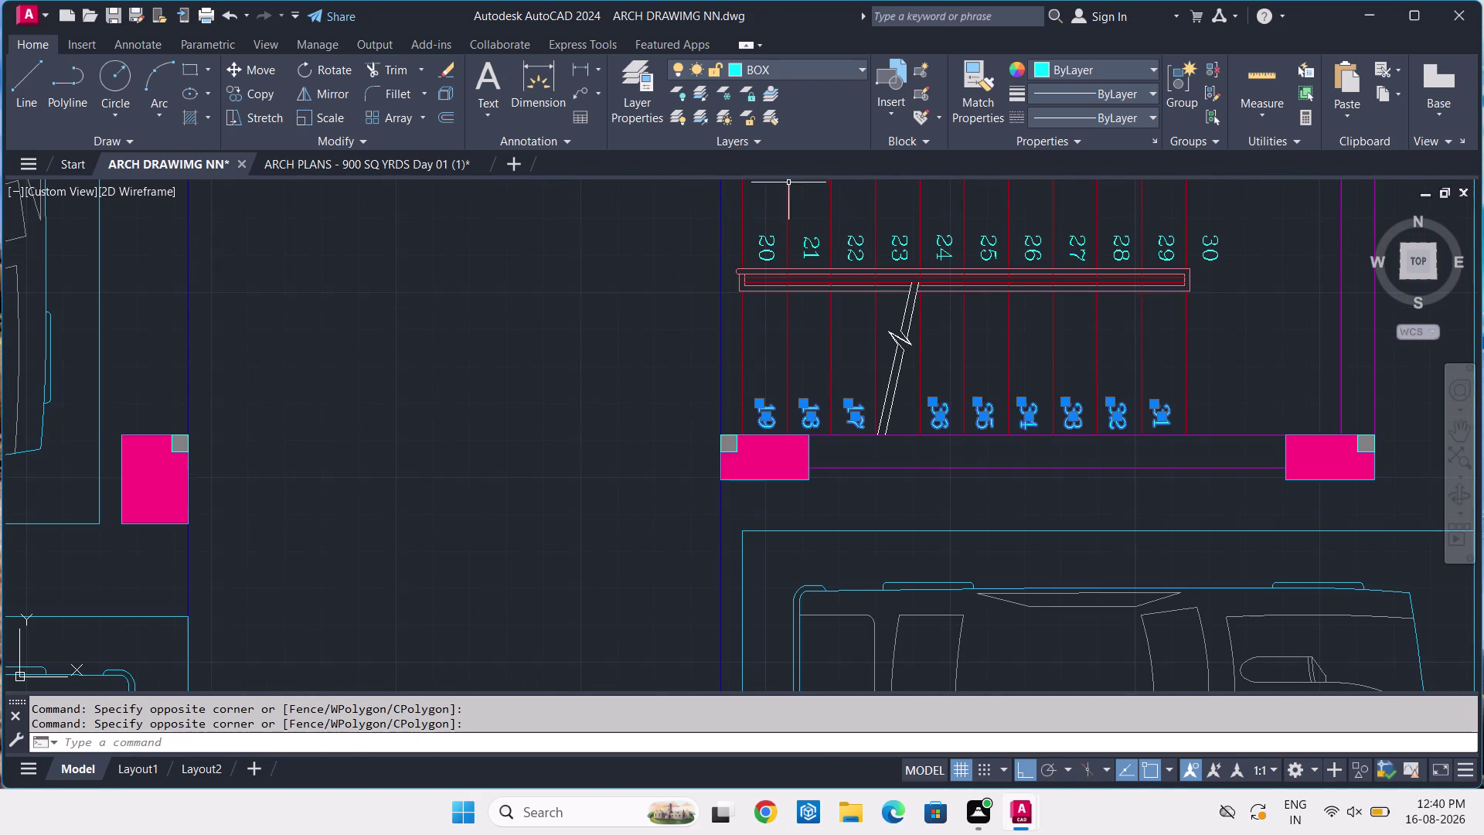
scroll(up, 3)
Add upper-flight step numbers 20 through 24 to the selection.
click(745, 238)
click(742, 265)
click(842, 257)
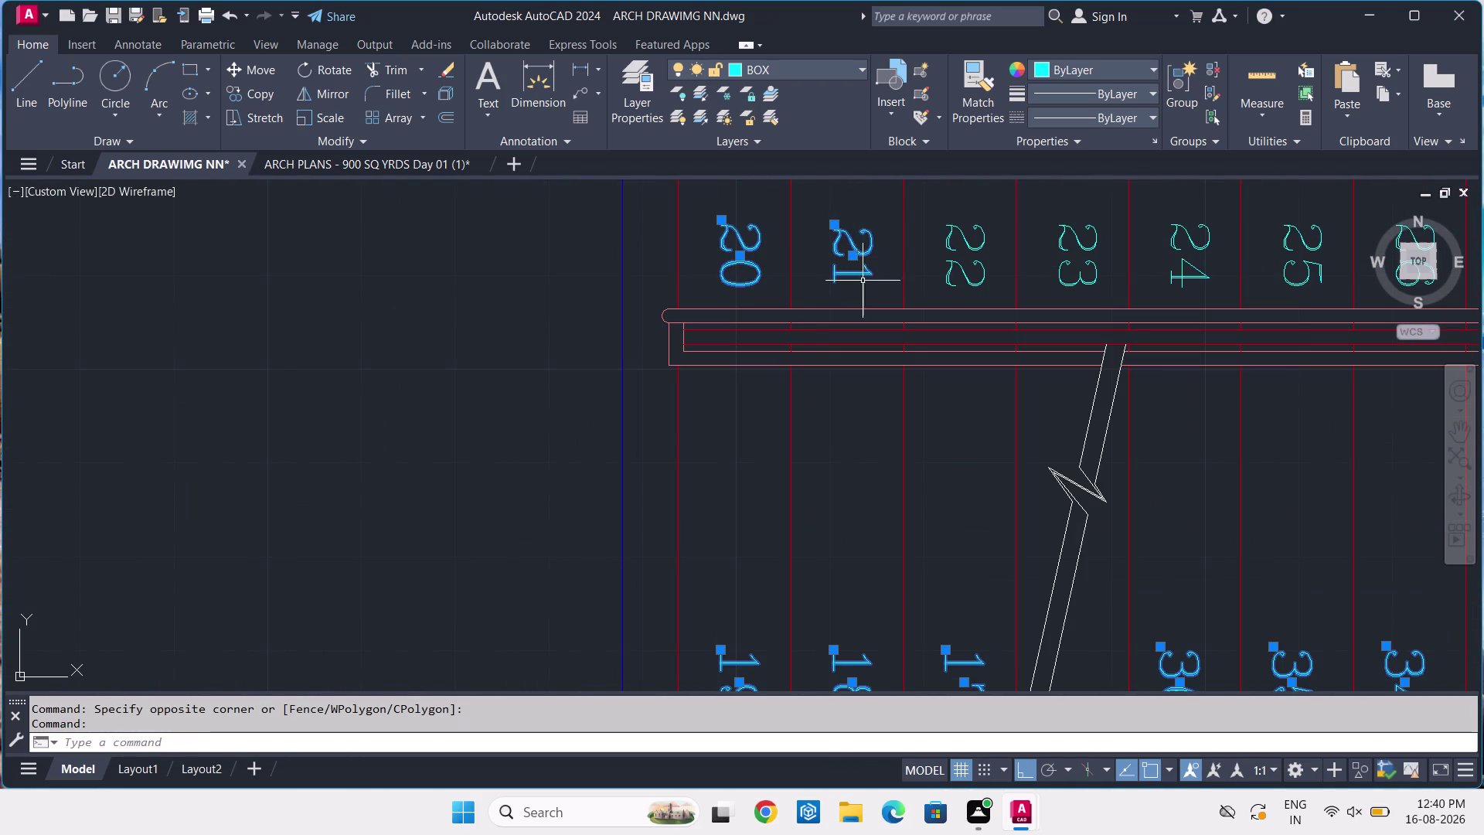
click(956, 277)
click(972, 249)
click(973, 242)
click(958, 277)
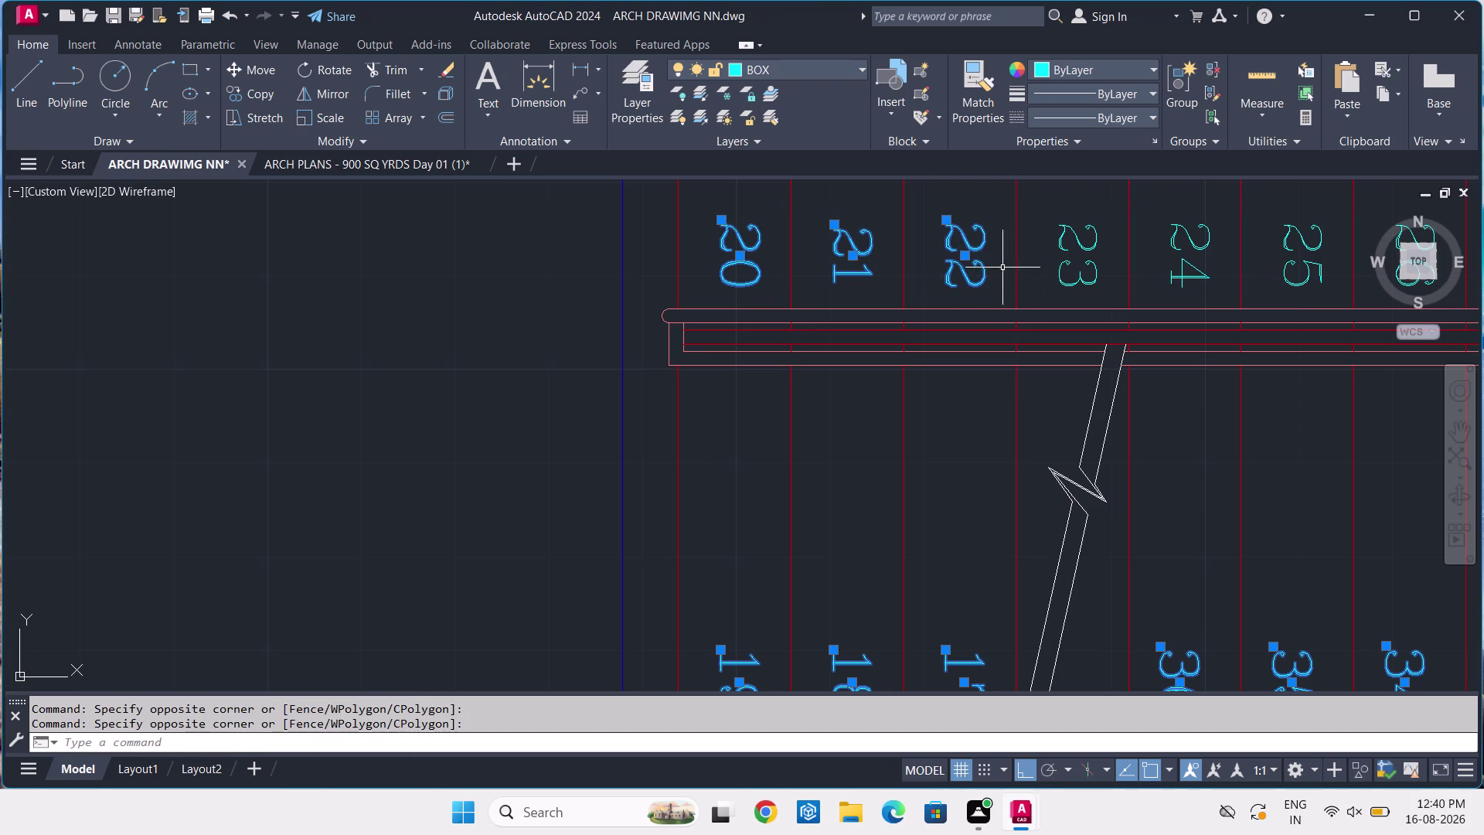
click(1071, 240)
click(1053, 264)
click(1186, 231)
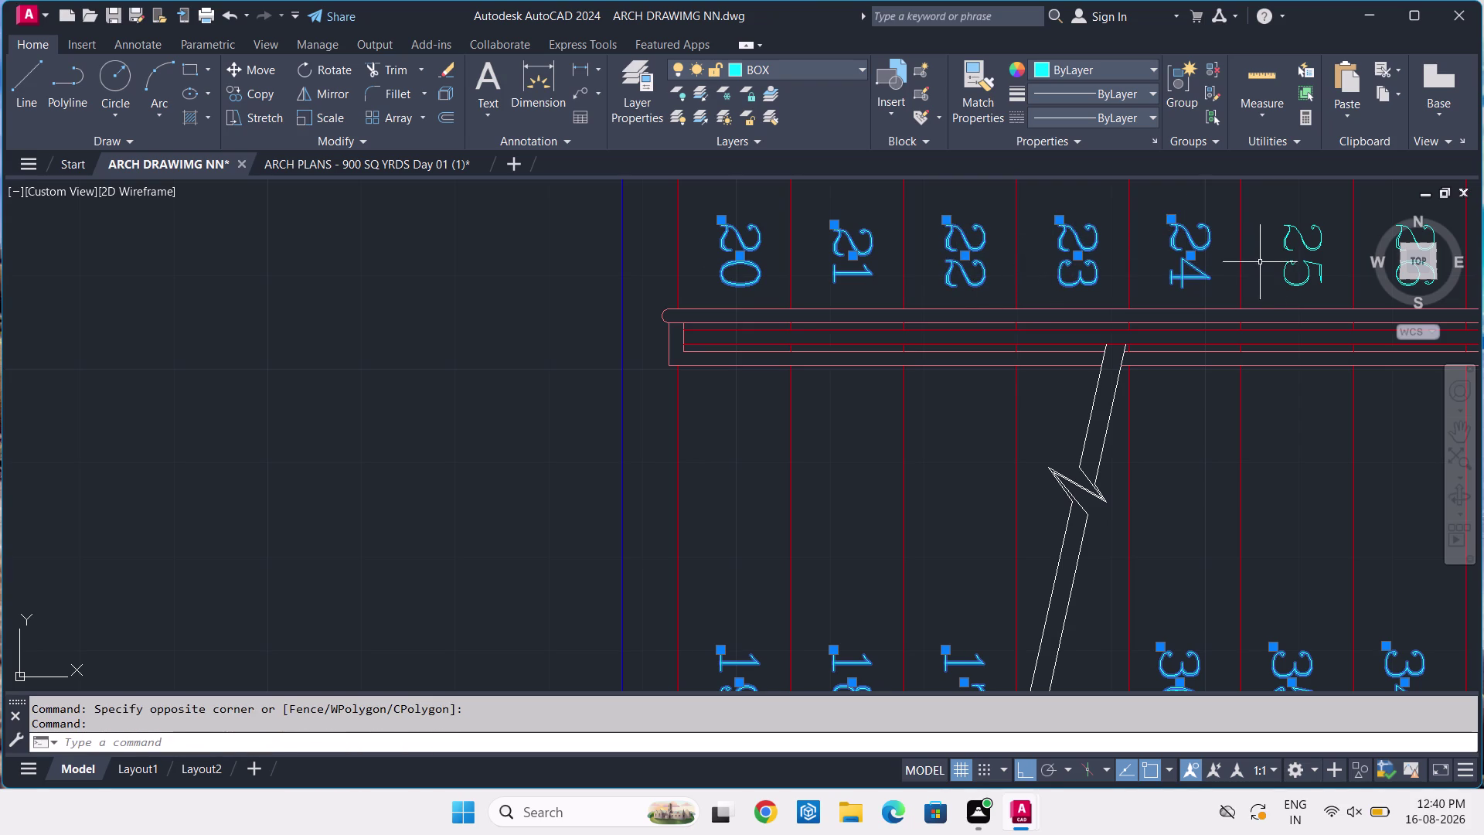
click(1309, 254)
Add upper-flight step numbers 25 through 30 to the selection.
click(1296, 274)
middle_drag(1295, 274, 695, 316)
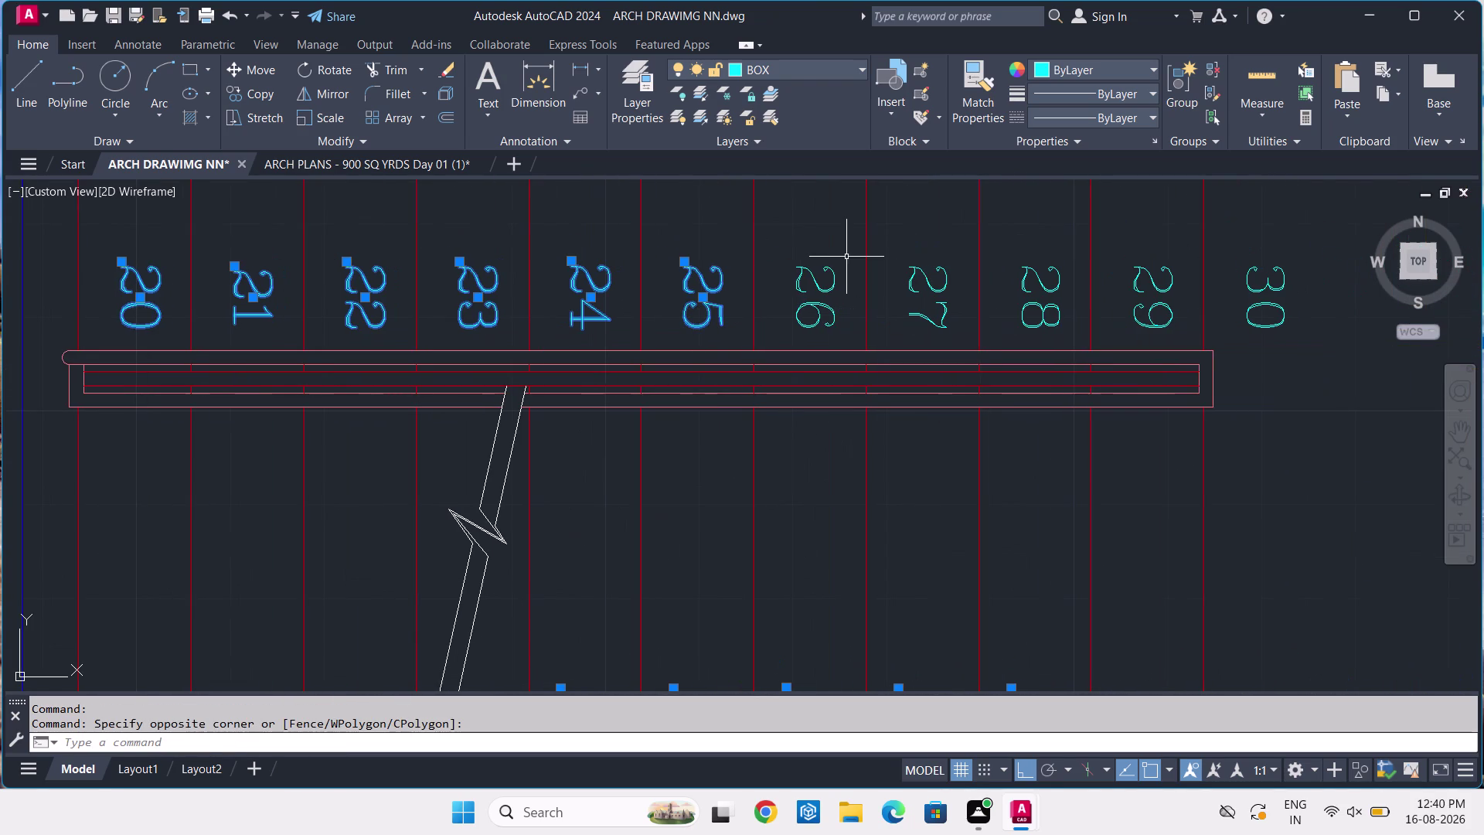
click(849, 255)
click(810, 291)
click(945, 260)
click(922, 280)
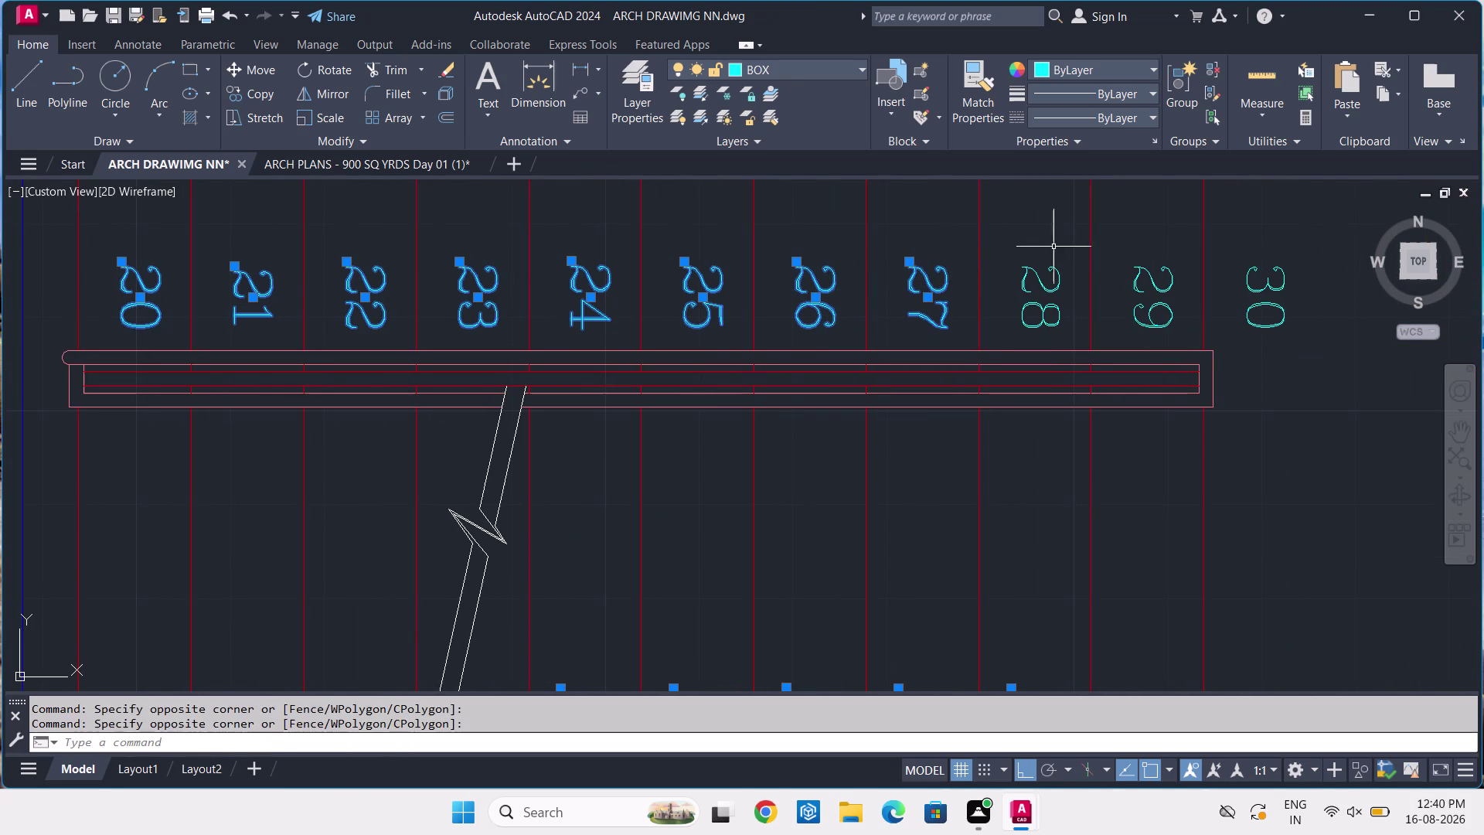
click(1058, 249)
click(1001, 293)
click(1162, 253)
click(1123, 286)
click(1287, 268)
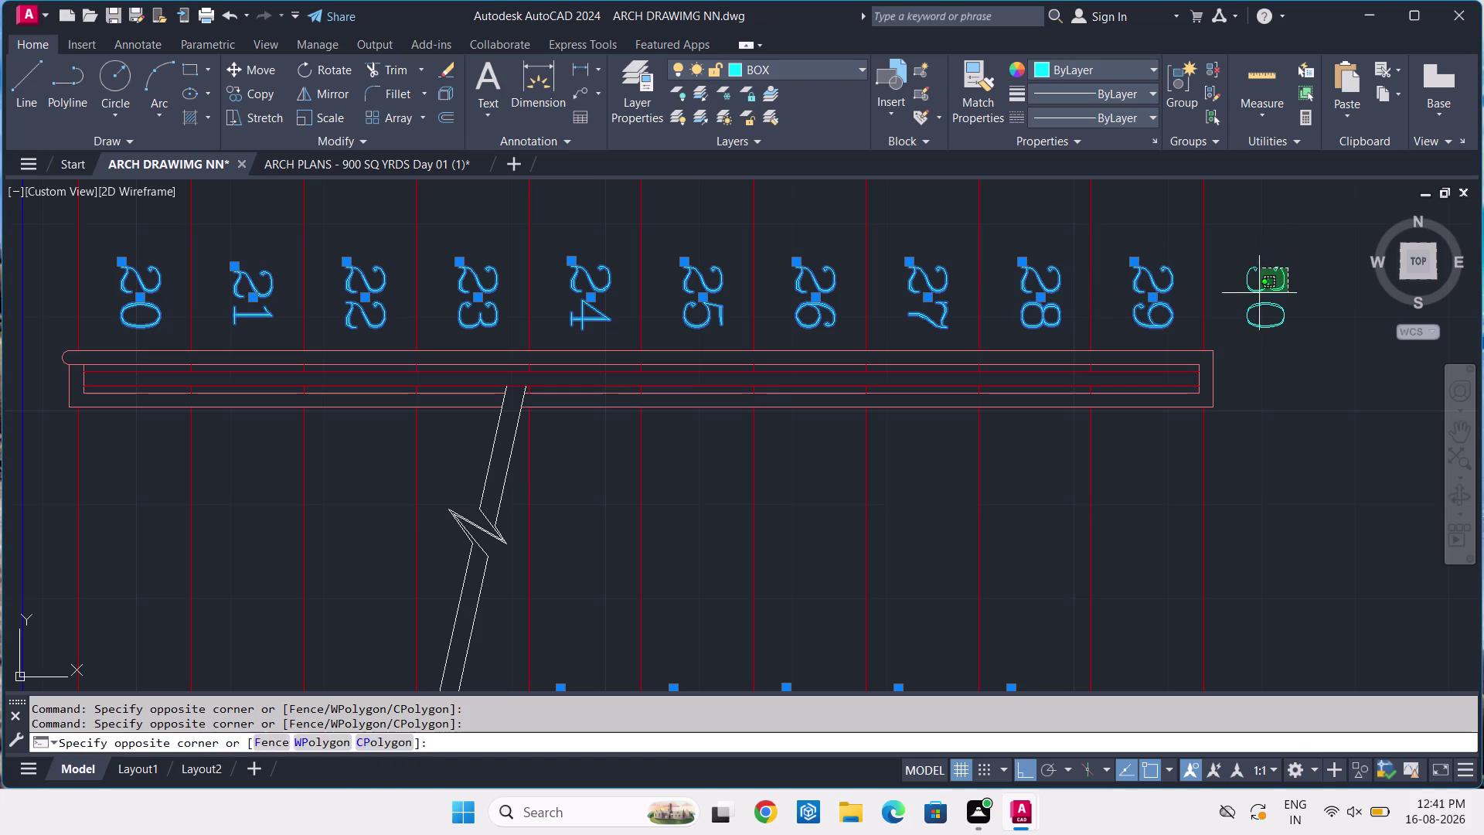
click(1251, 299)
Open the Text Style dialog with the ST command.
key(s)
key(t)
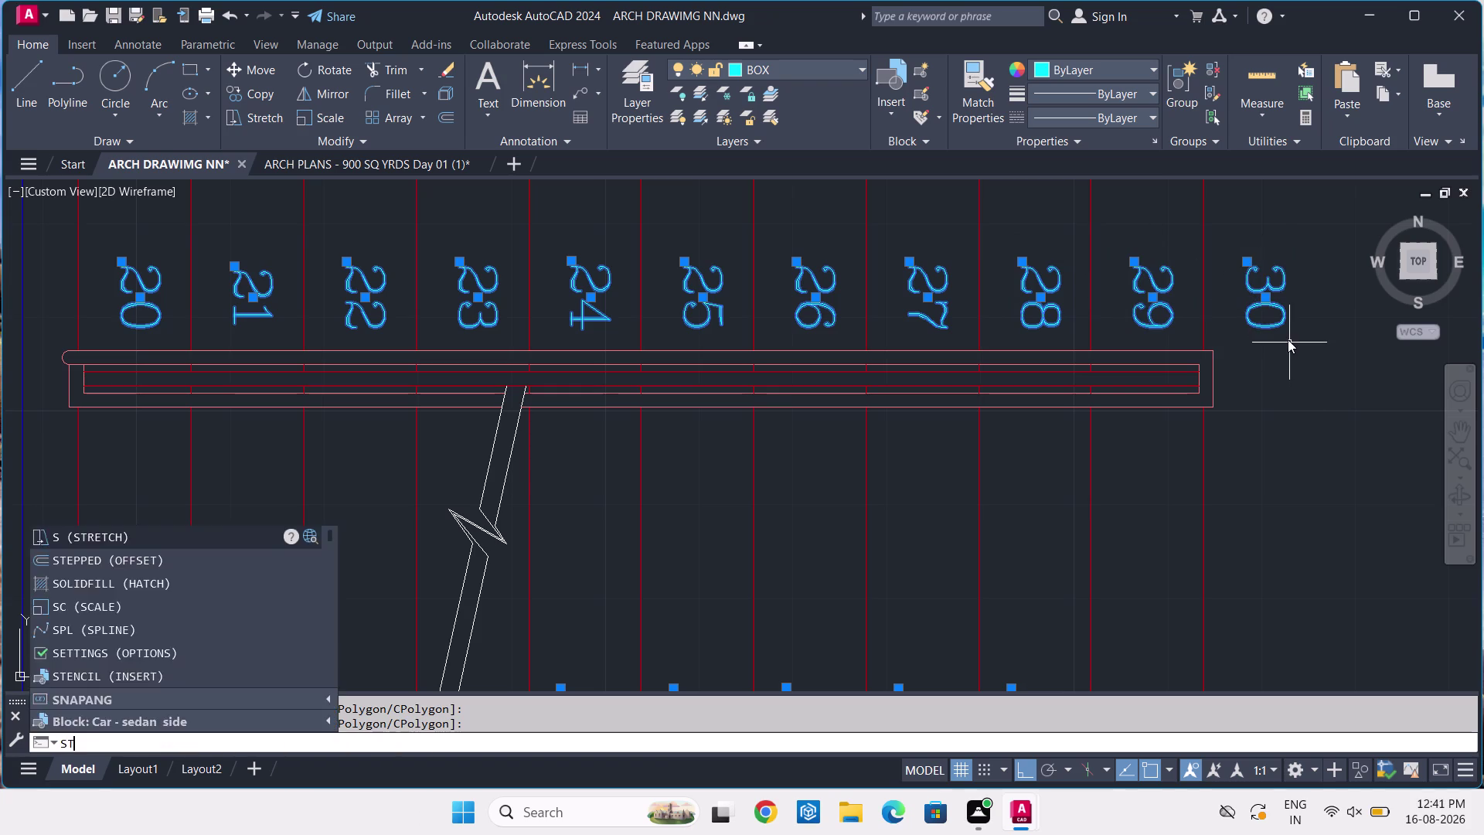
key(space)
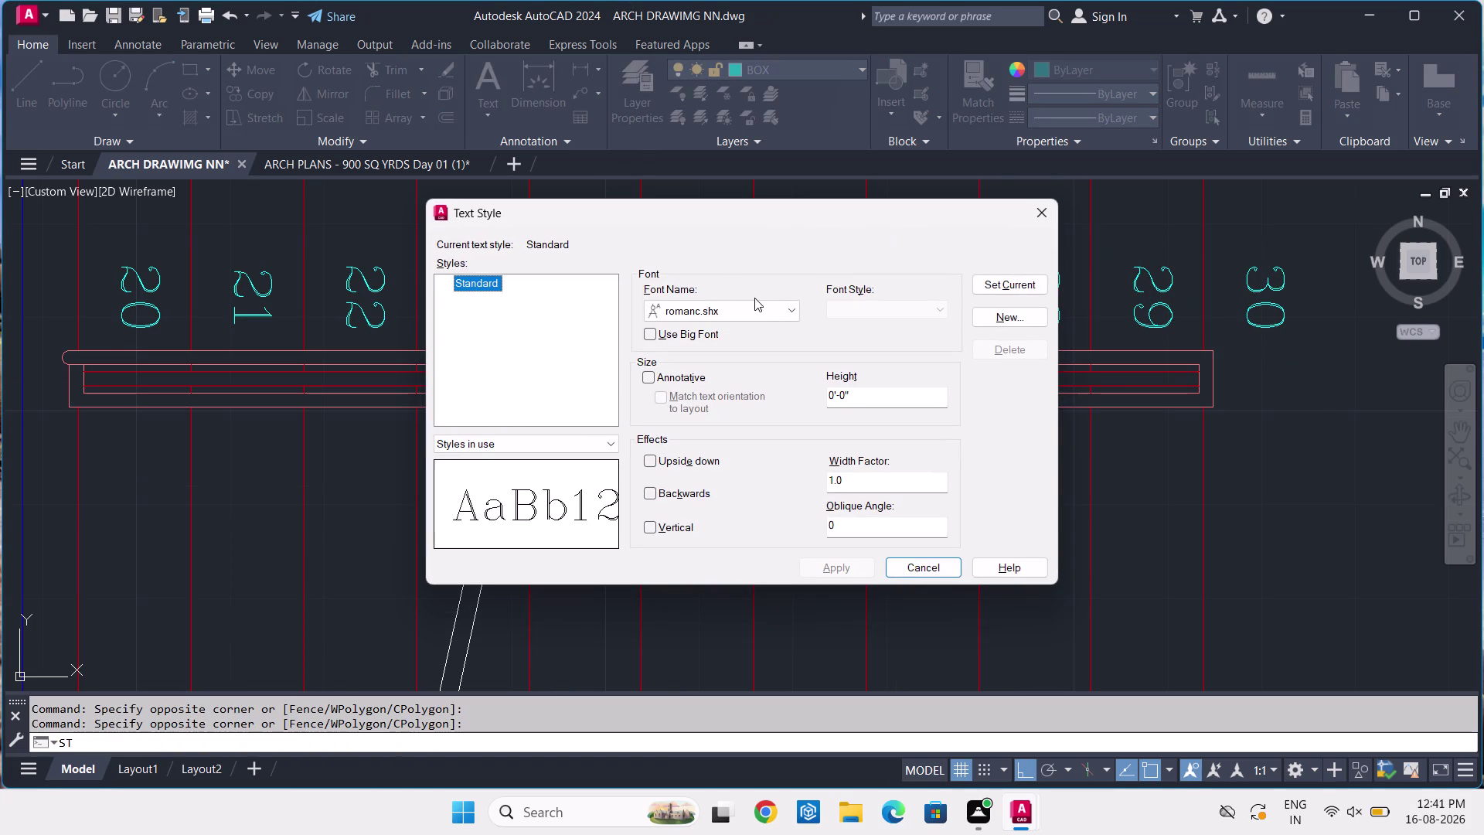
Replace the Standard style's romanc.shx font with Wingdings 3 from the Font Name list.
click(759, 306)
scroll(down, 3)
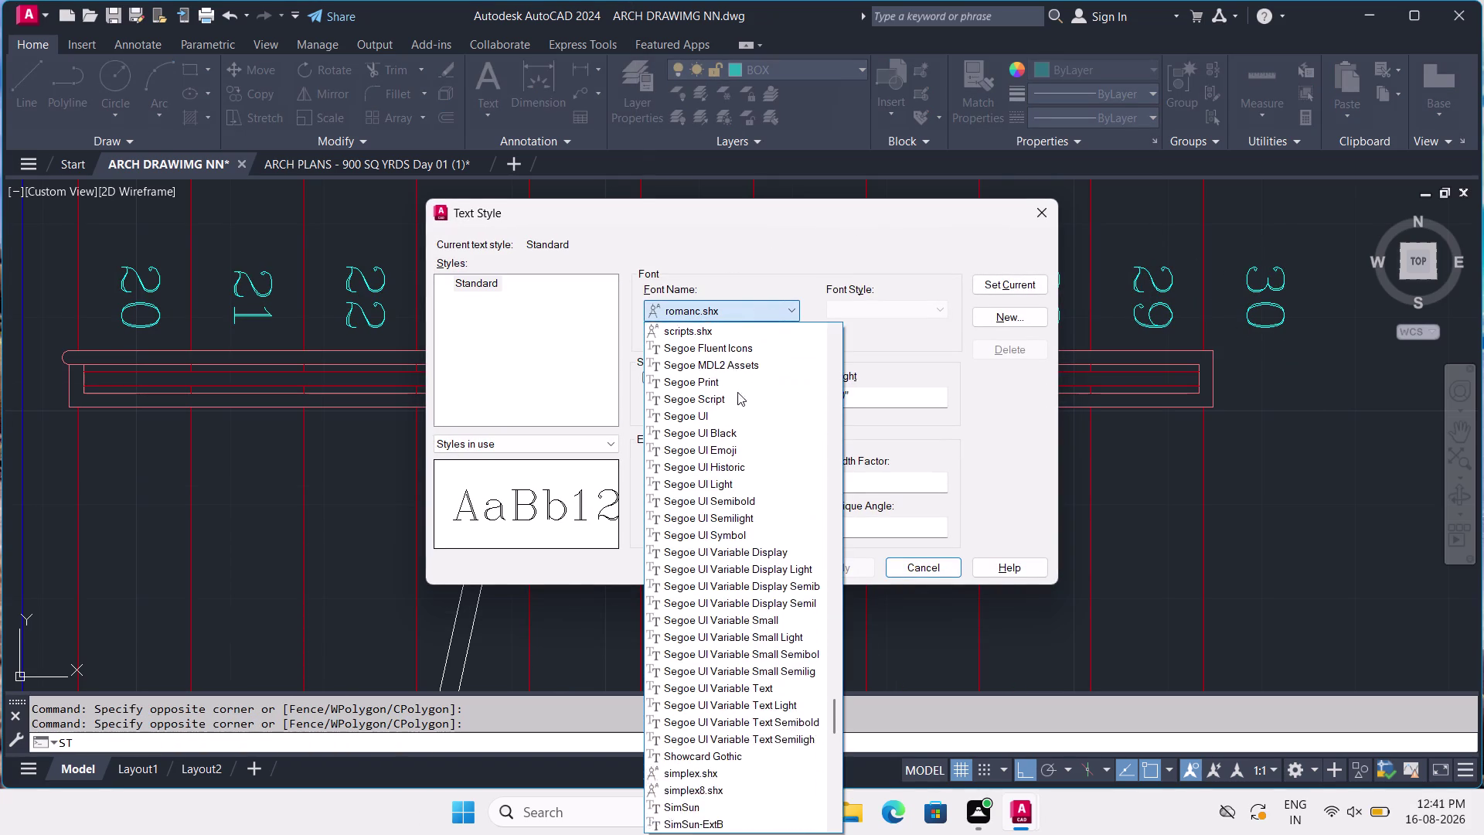
scroll(down, 3)
scroll(down, 3)
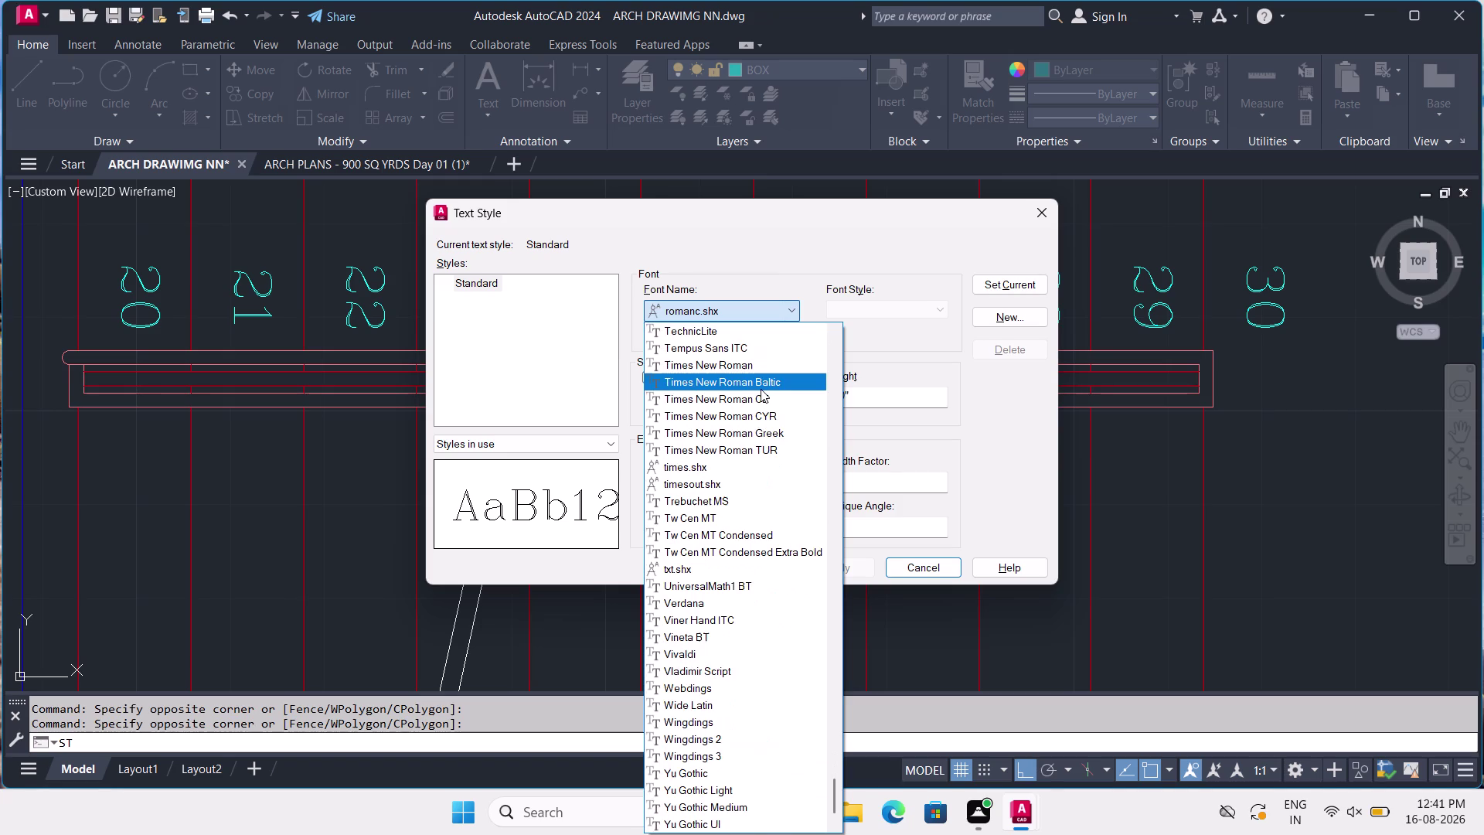
scroll(down, 3)
drag(841, 472, 835, 510)
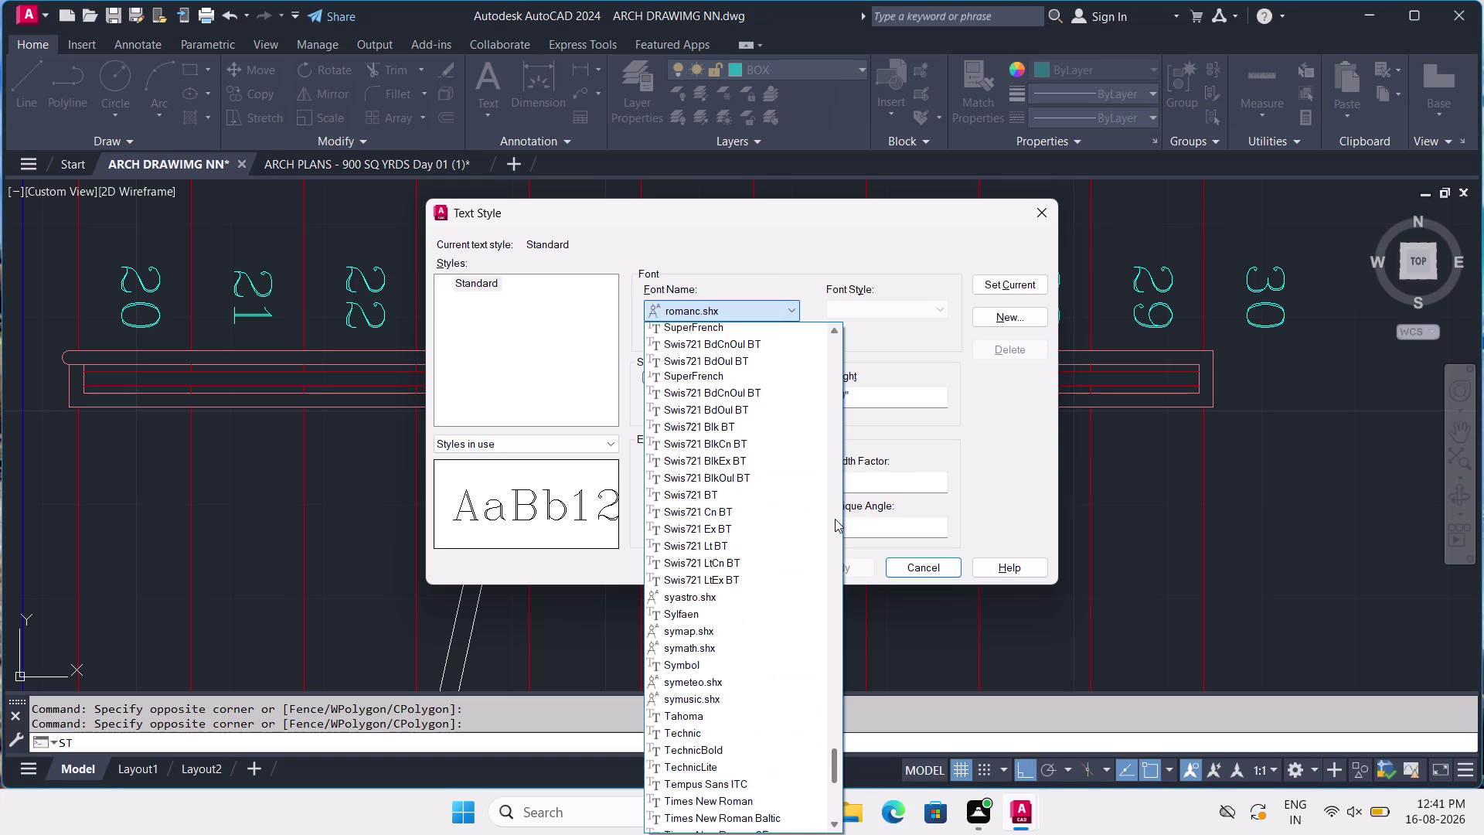
drag(835, 510, 823, 692)
scroll(down, 3)
scroll(down, 3)
scroll(down, 3)
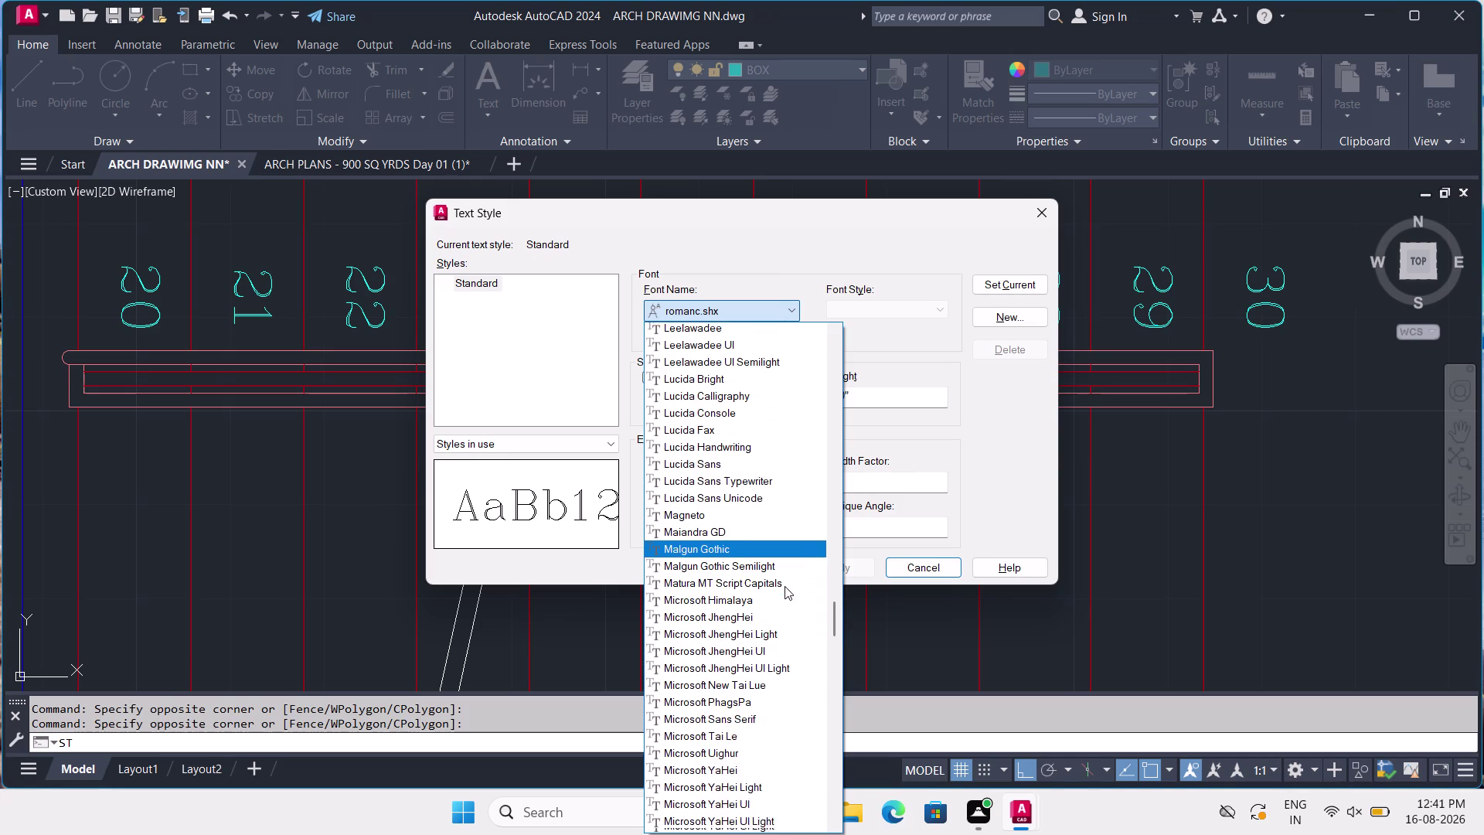
scroll(down, 3)
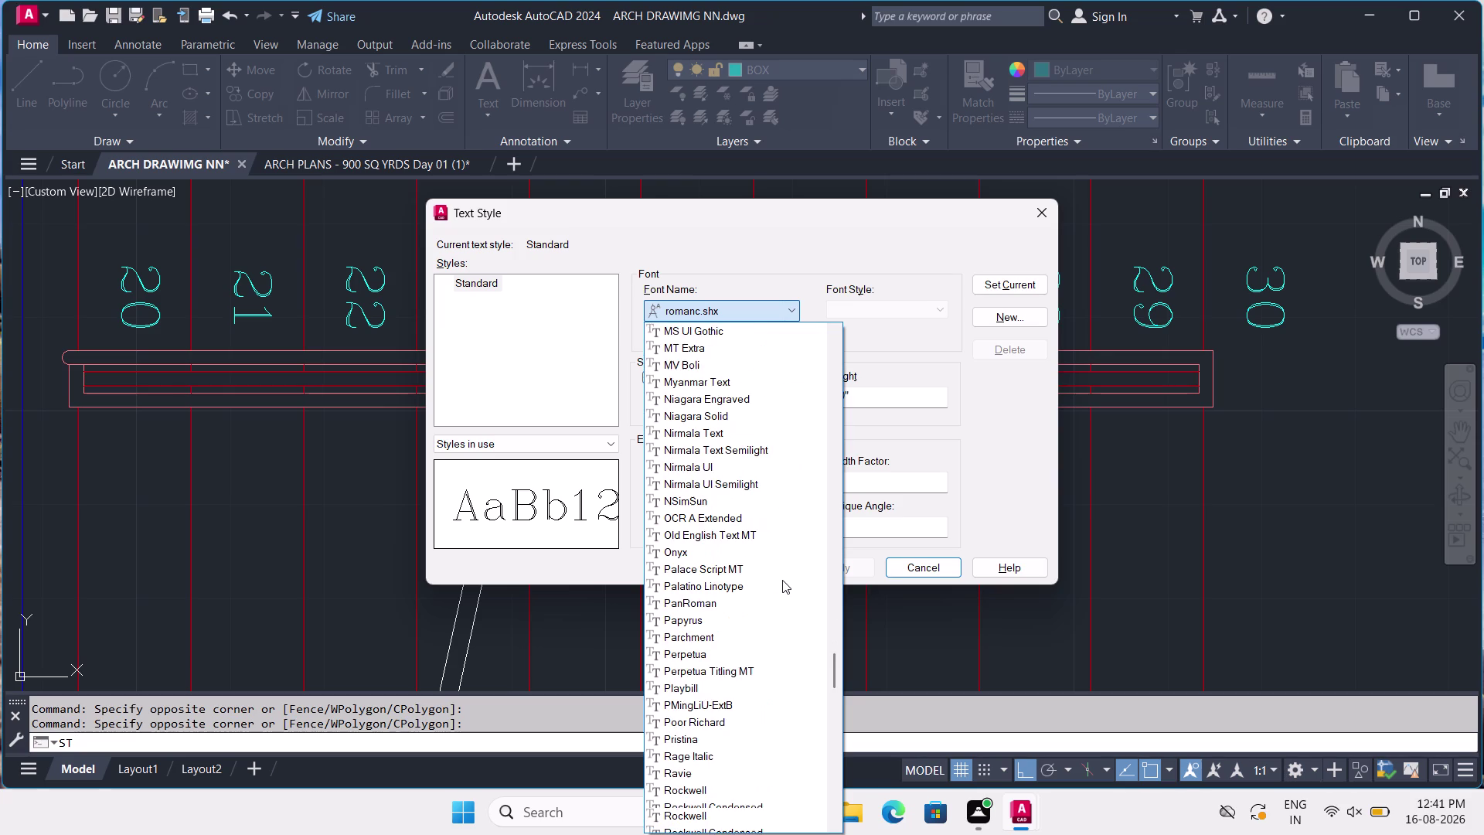
scroll(down, 3)
scroll(down, 3)
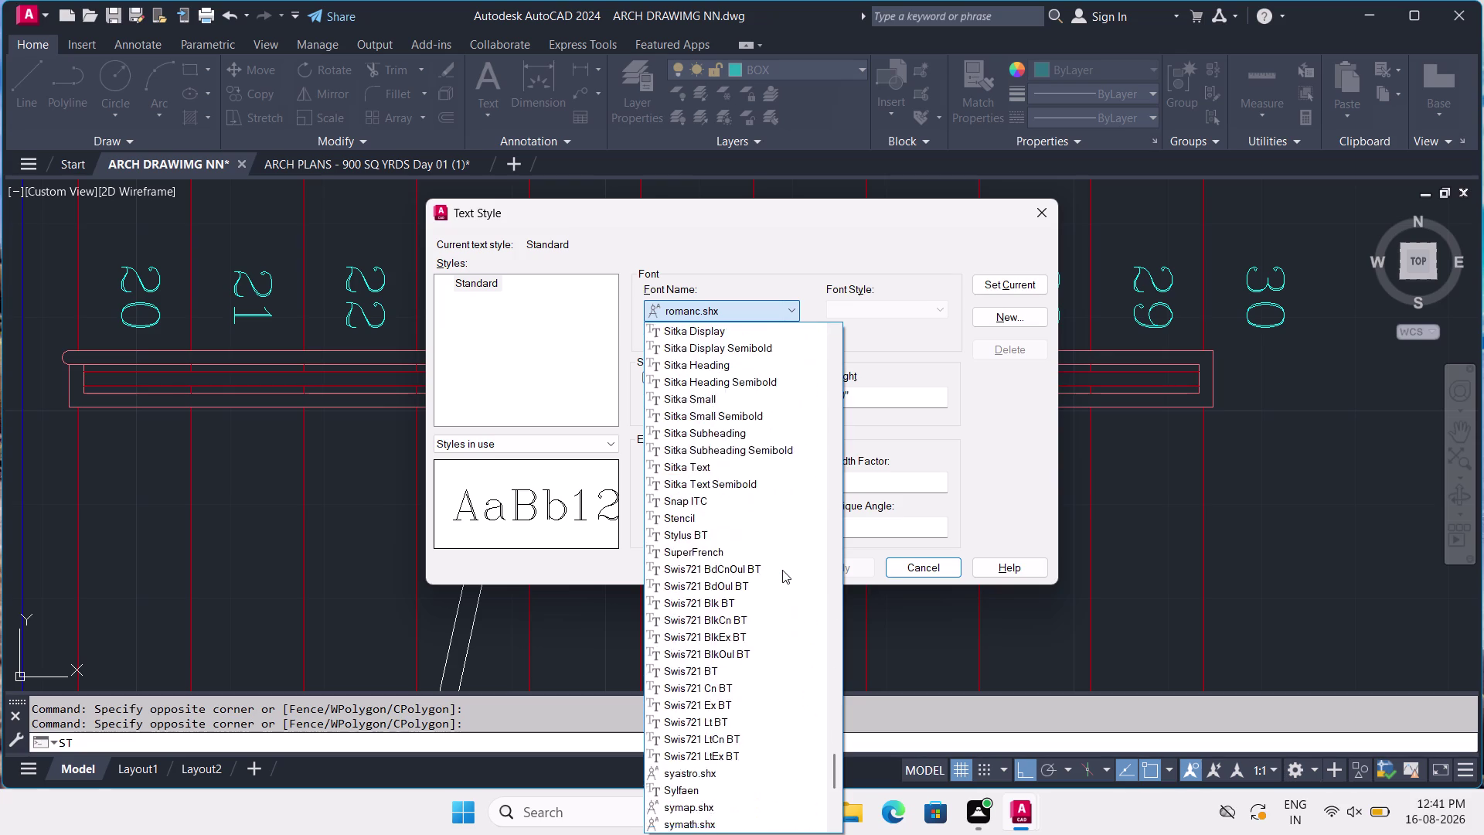
scroll(down, 3)
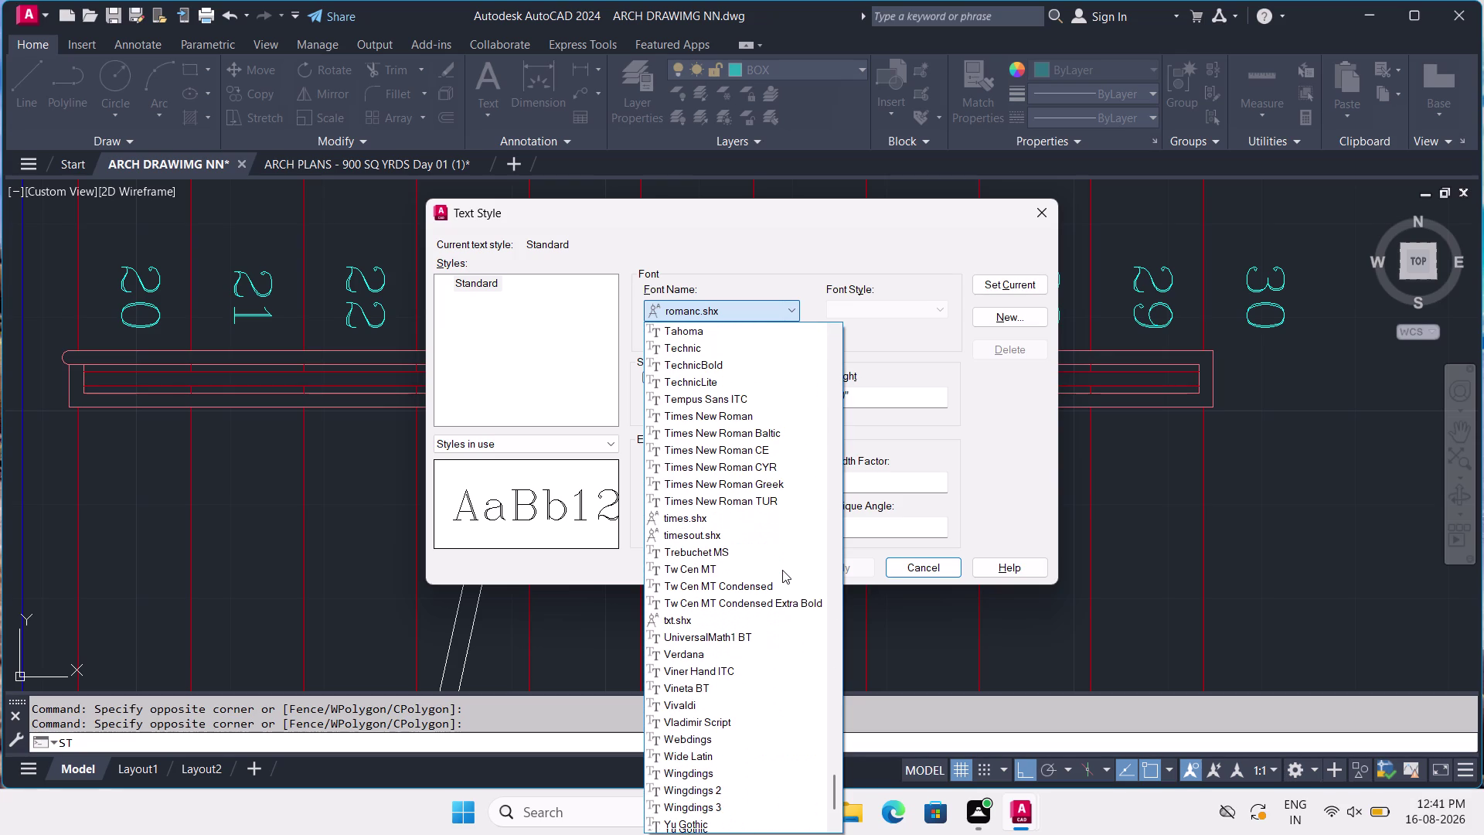
scroll(down, 3)
scroll(down, 3)
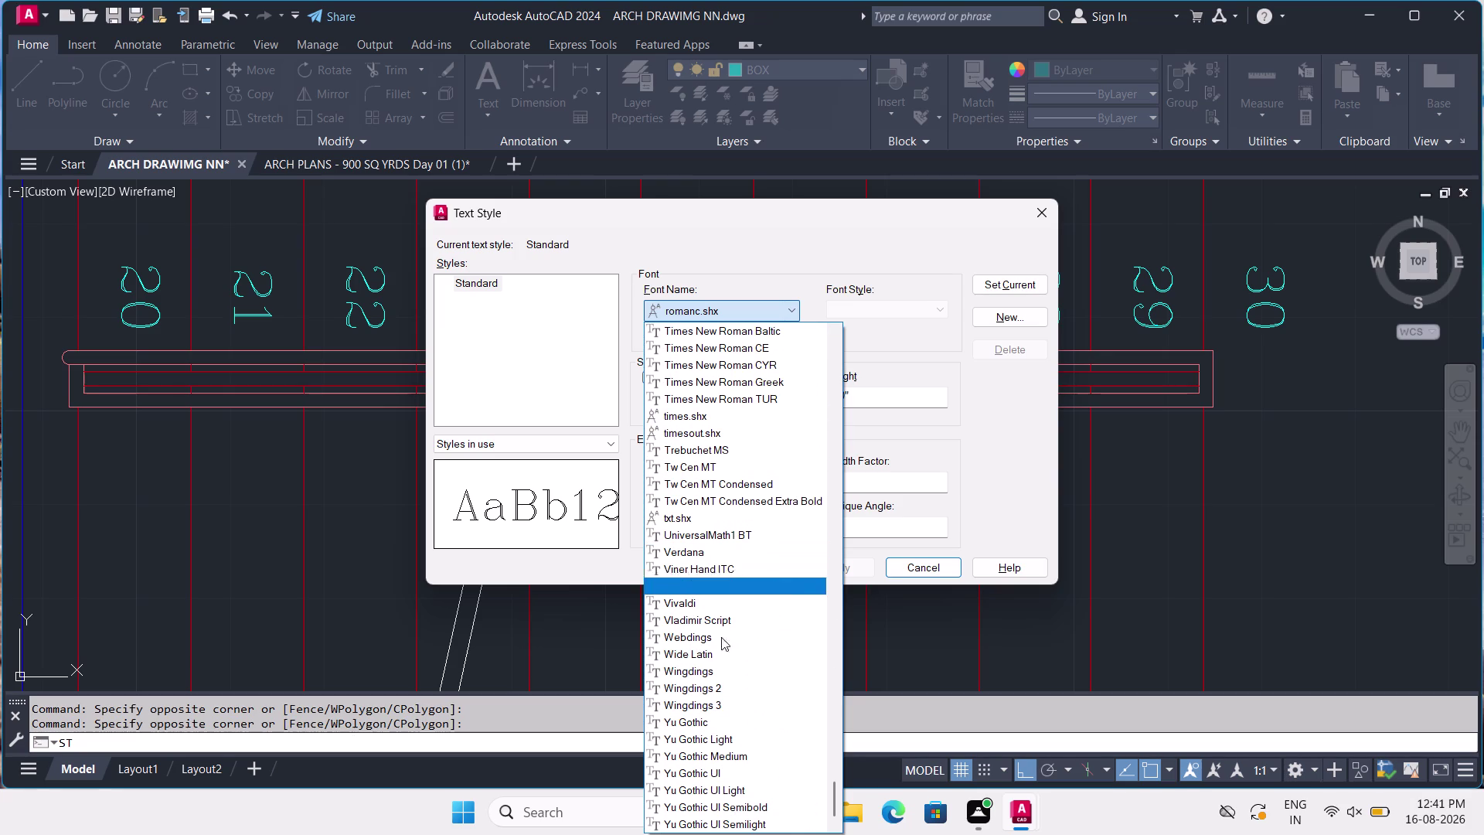
scroll(down, 3)
drag(827, 735, 835, 802)
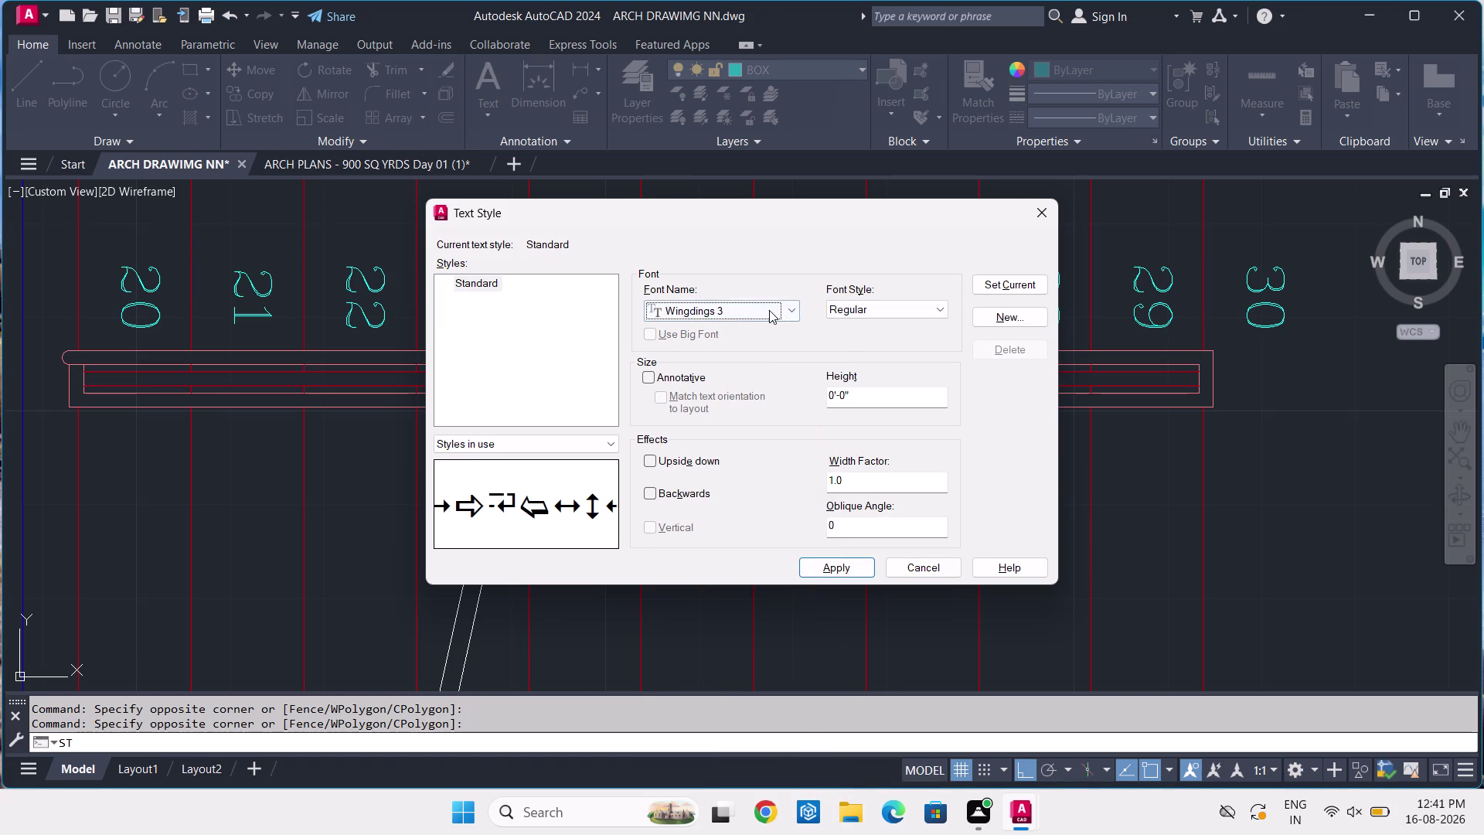
click(800, 315)
scroll(up, 3)
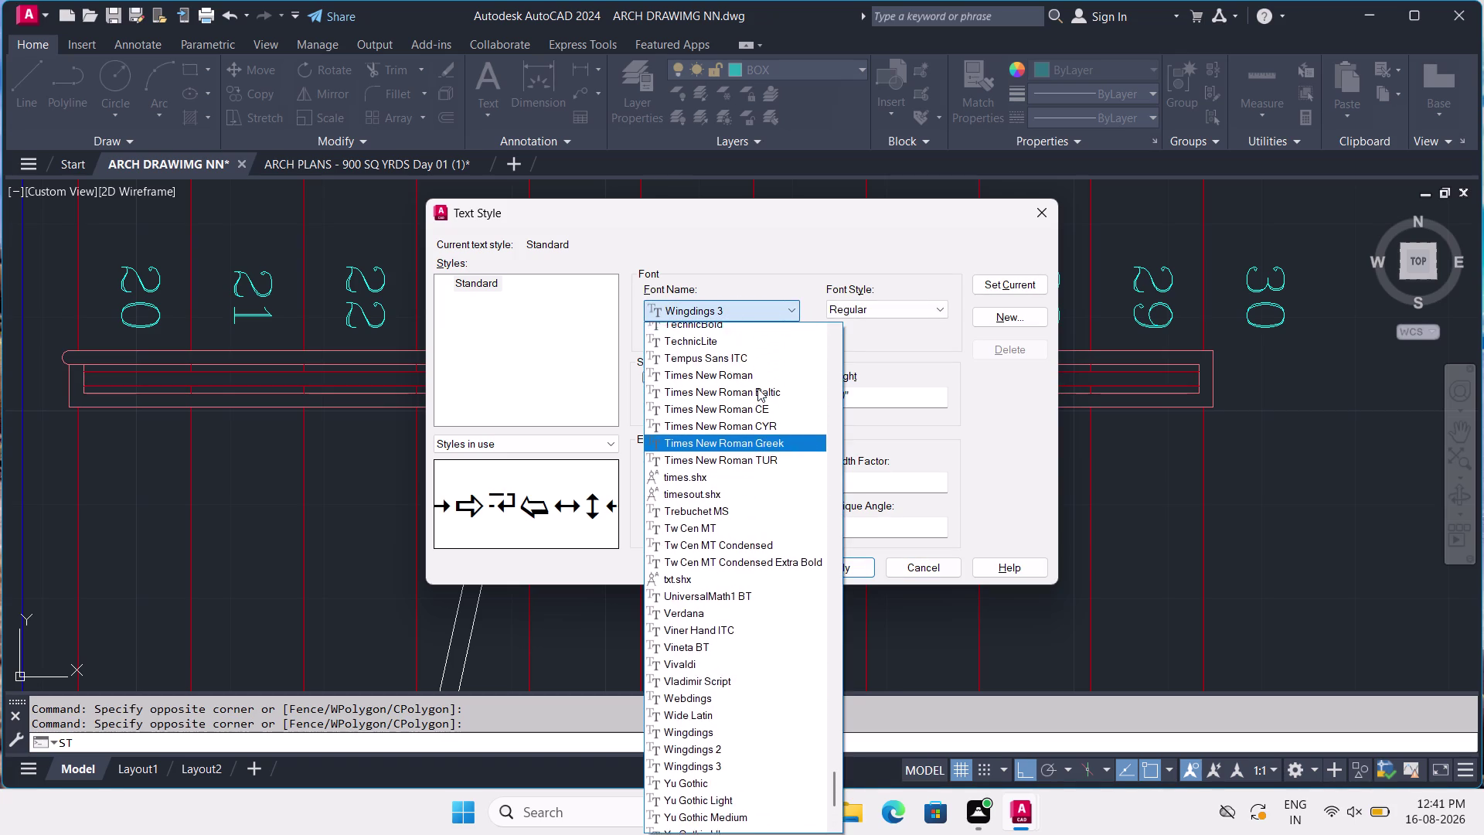
scroll(up, 3)
scroll(down, 3)
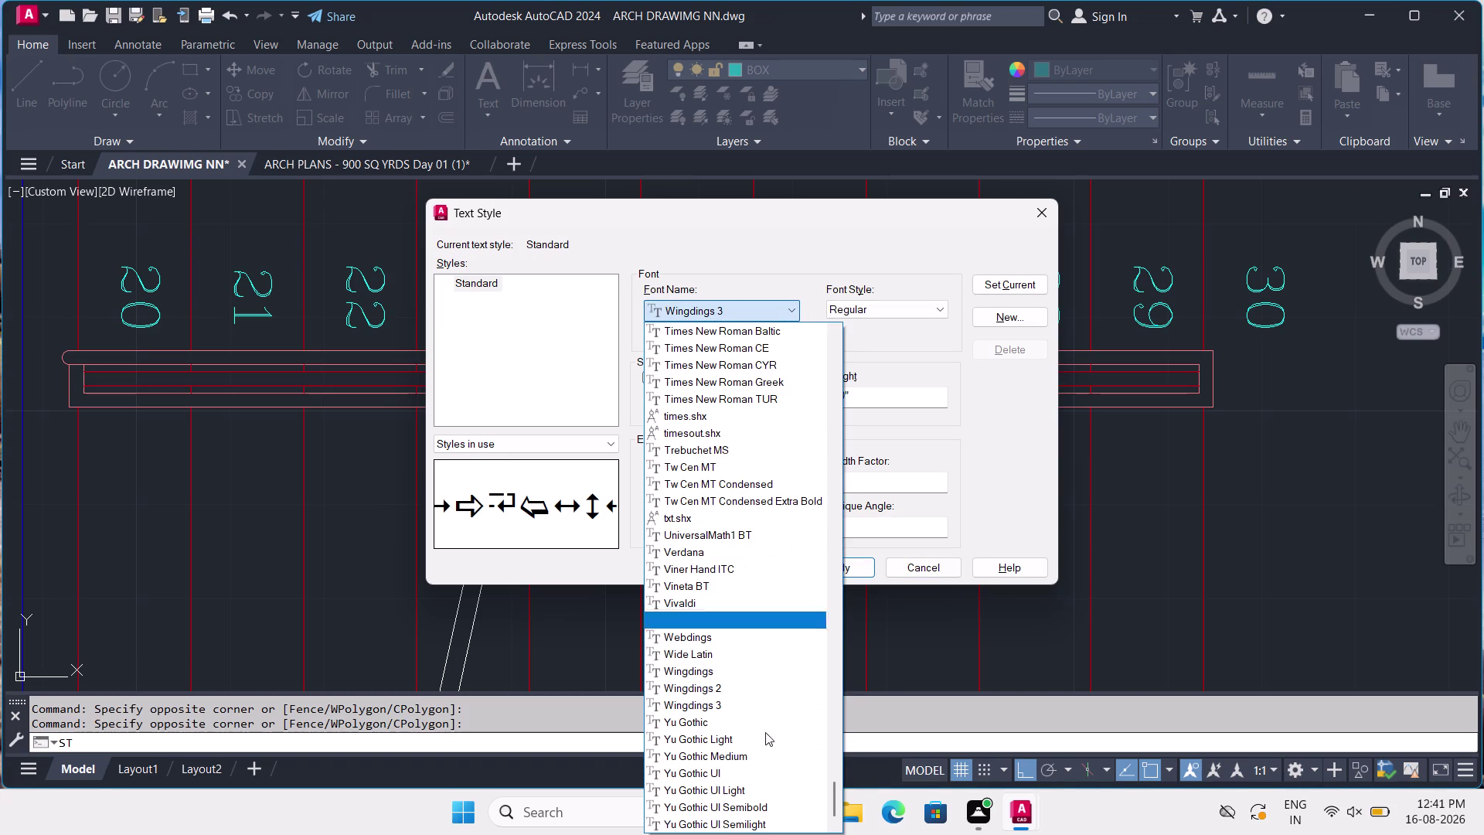
scroll(down, 3)
scroll(down, 3)
scroll(up, 3)
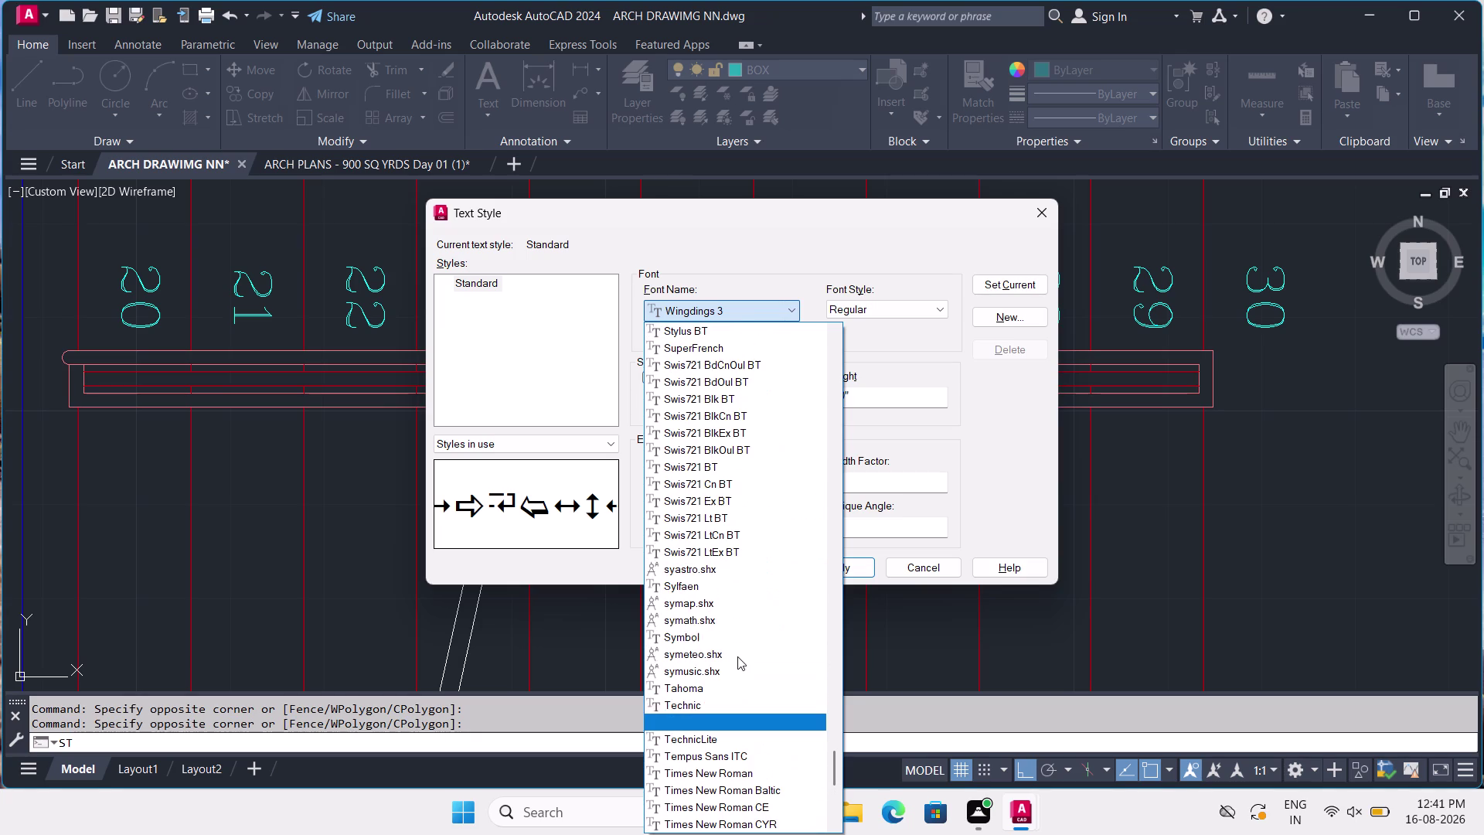
scroll(up, 3)
scroll(up, 3)
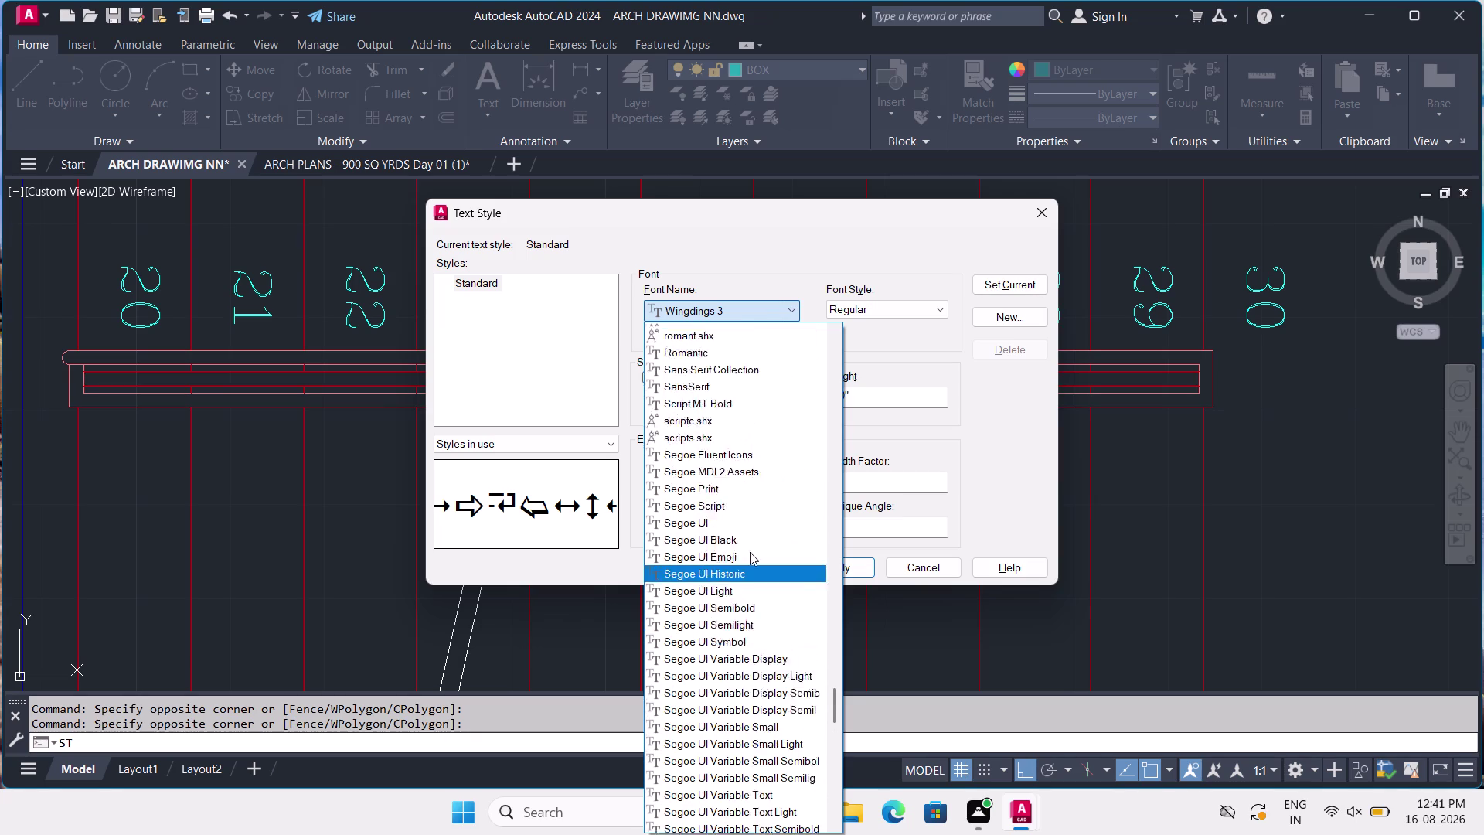
drag(832, 523, 841, 510)
scroll(down, 3)
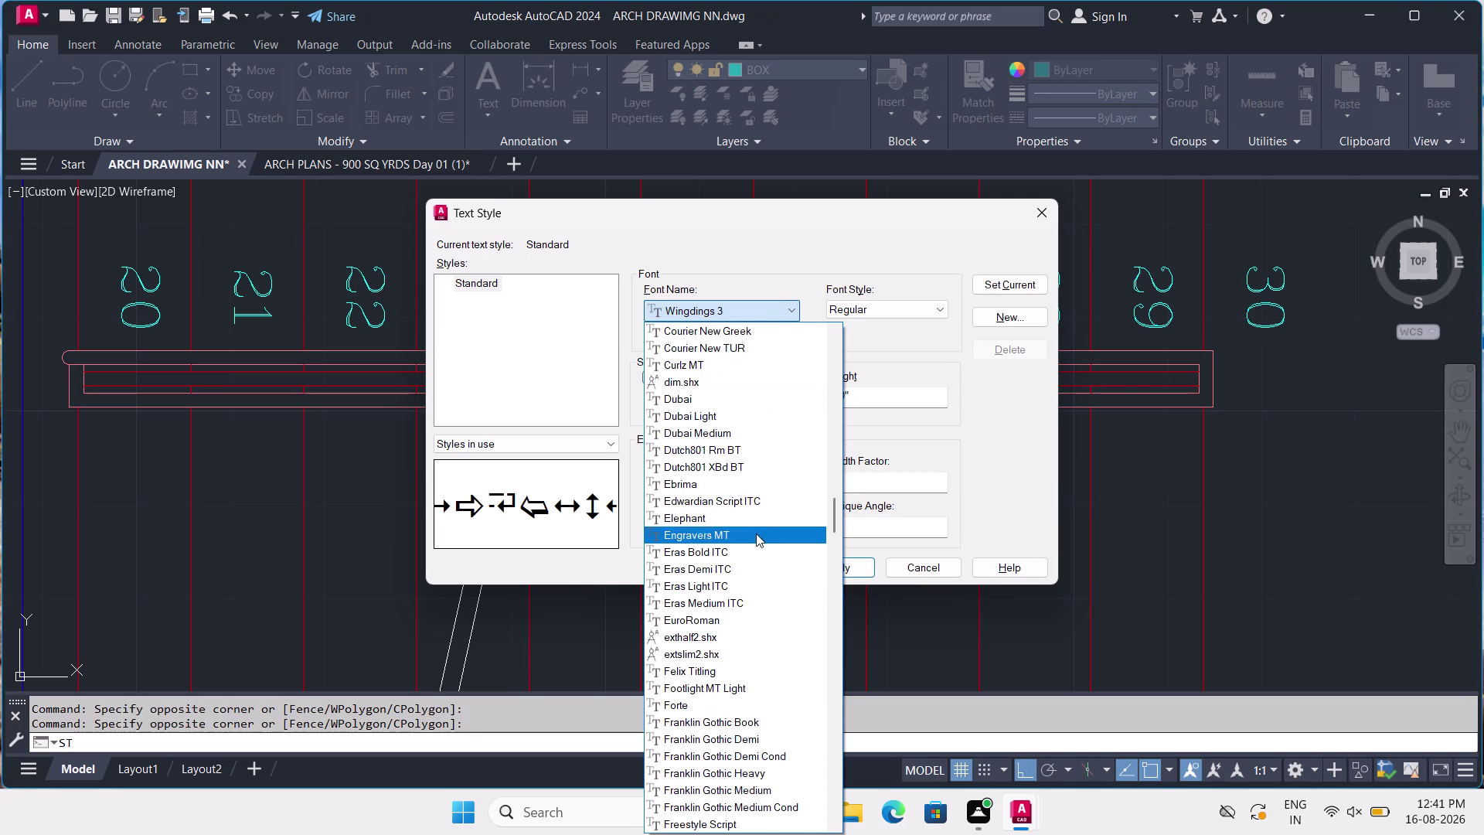
scroll(up, 3)
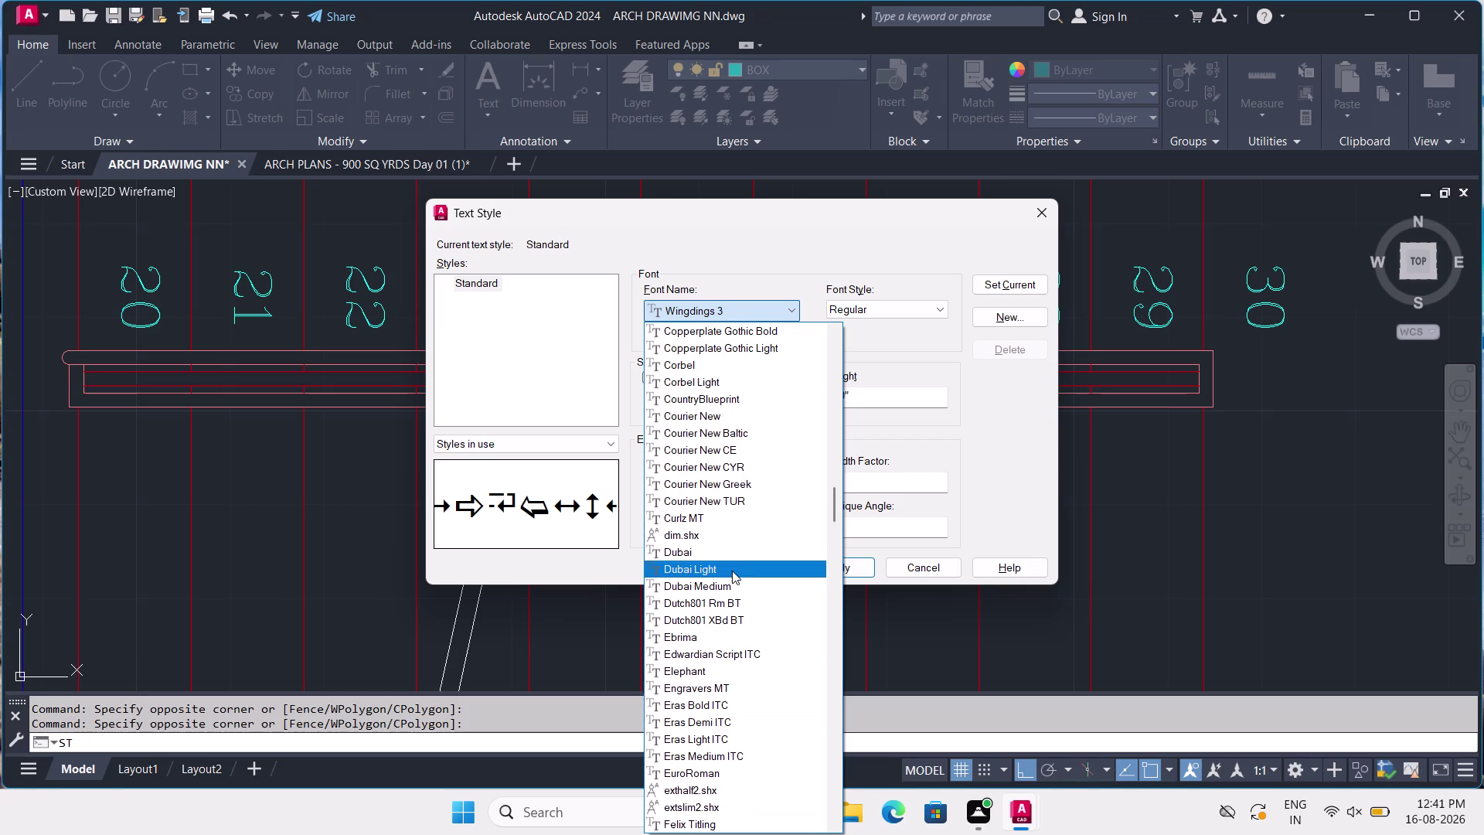
scroll(up, 3)
scroll(up, 3)
scroll(up, 3)
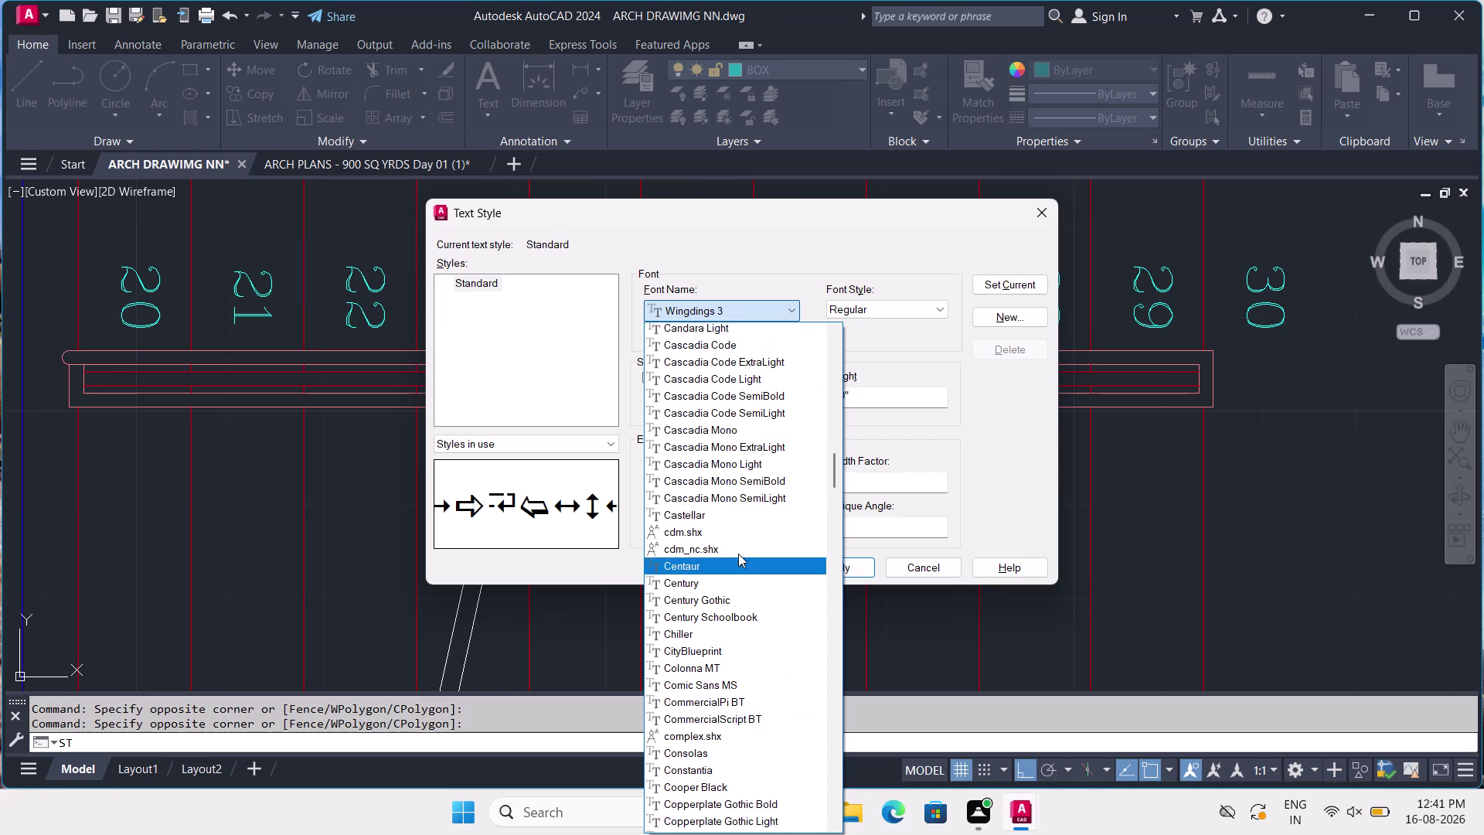
scroll(up, 3)
scroll(up, 3)
scroll(up, 3)
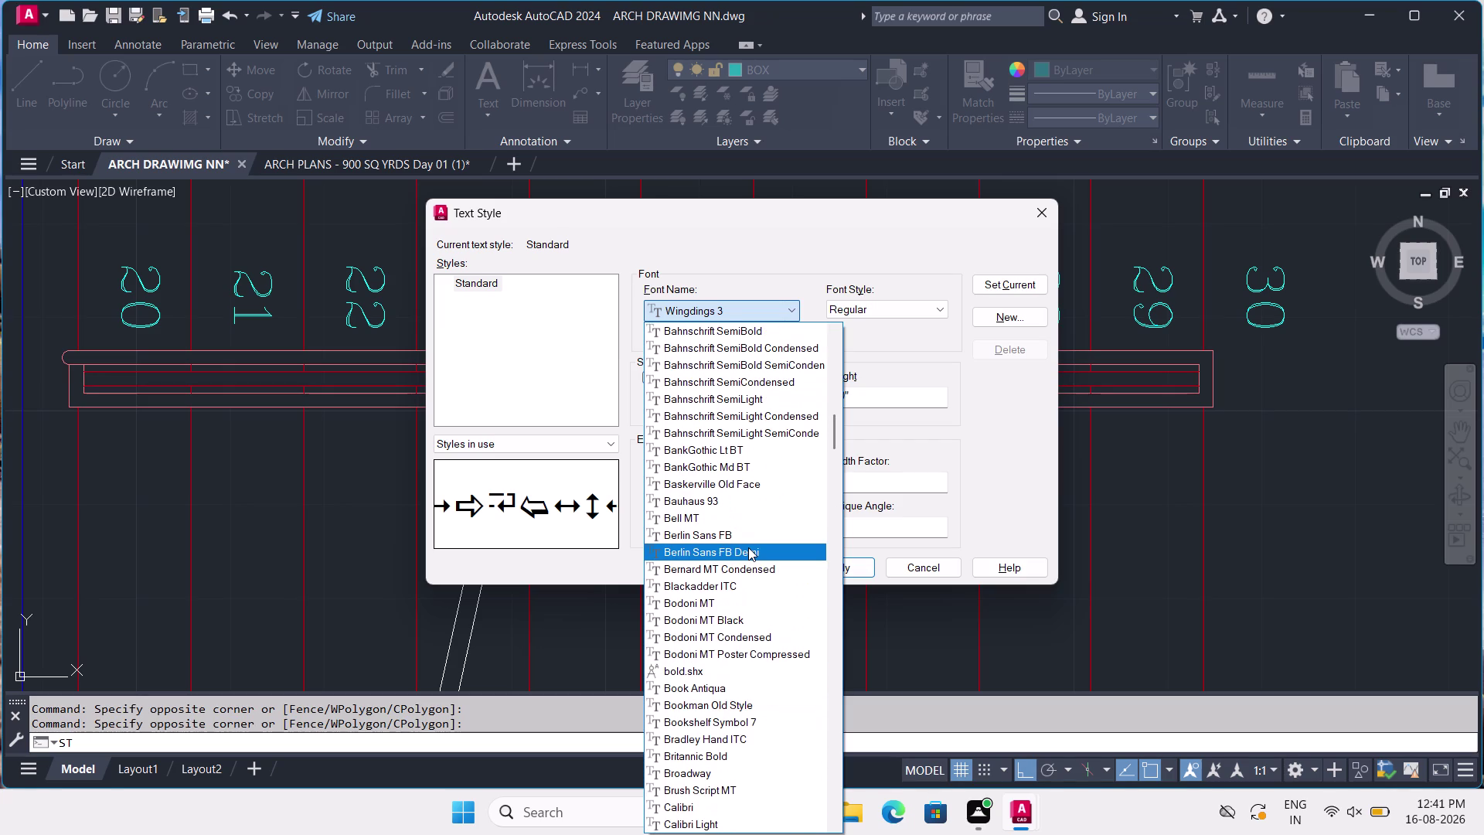
scroll(up, 3)
scroll(up, 3)
scroll(up, 3)
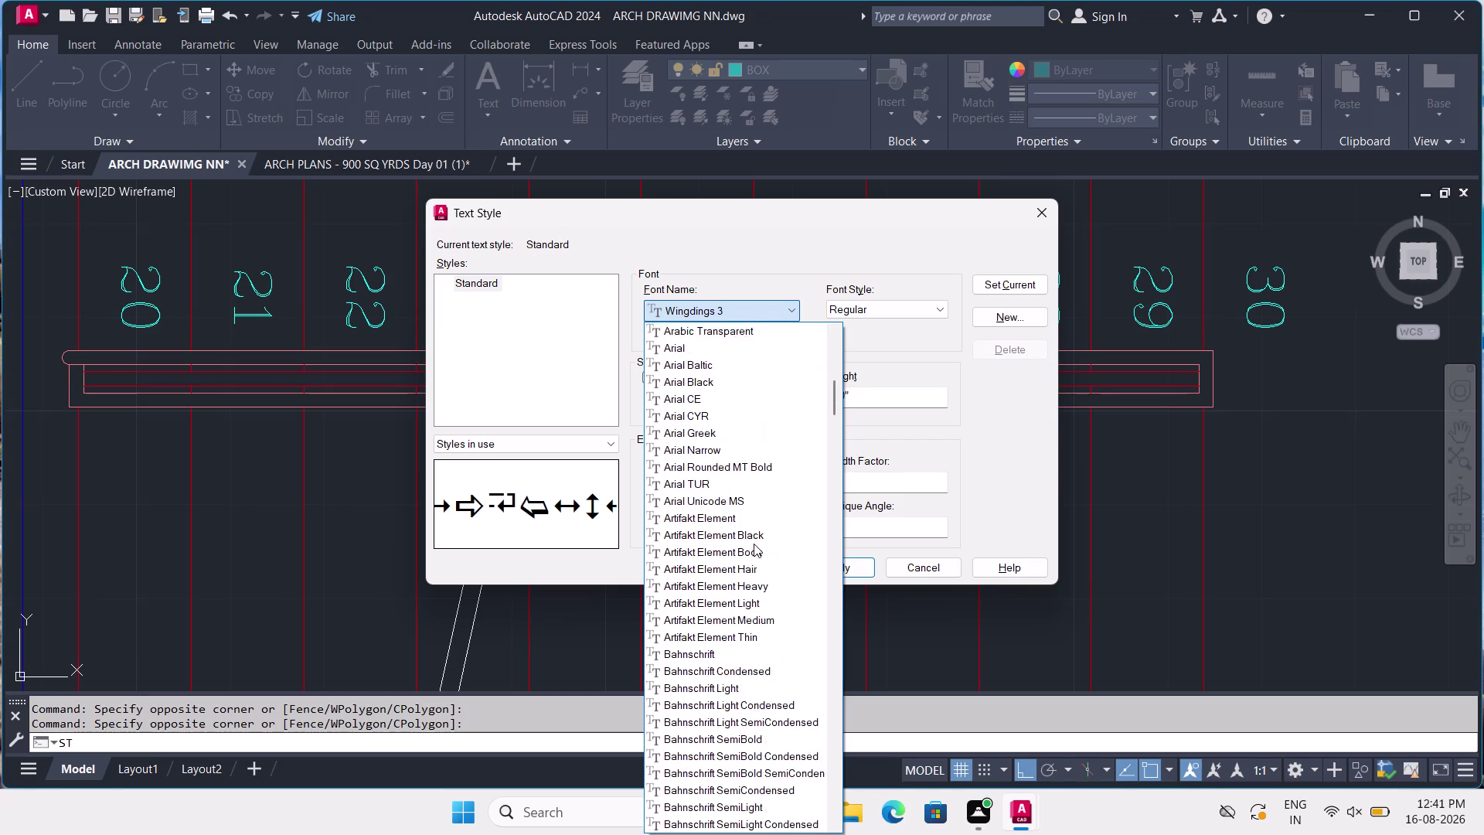
scroll(up, 3)
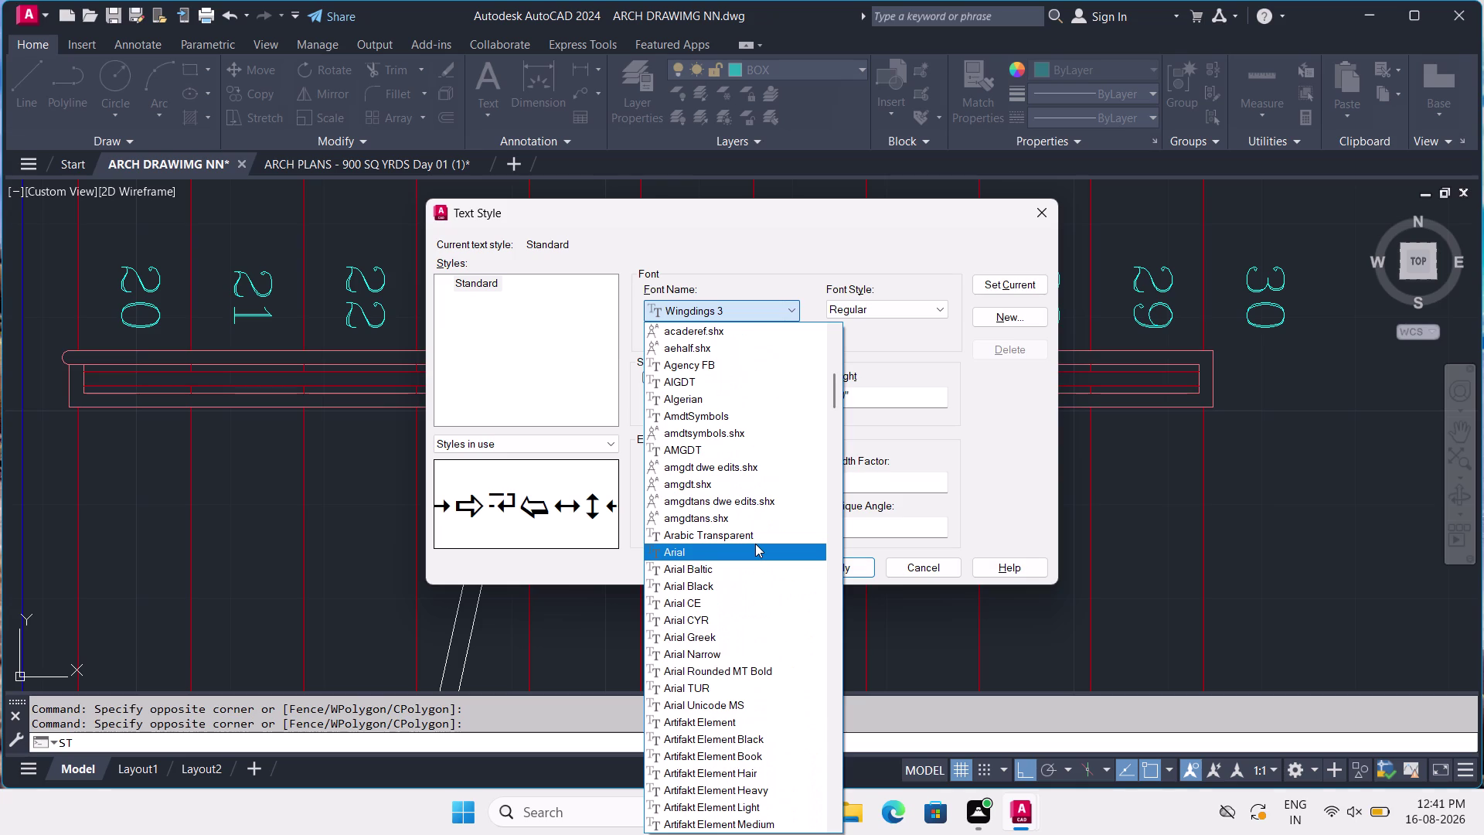
scroll(up, 3)
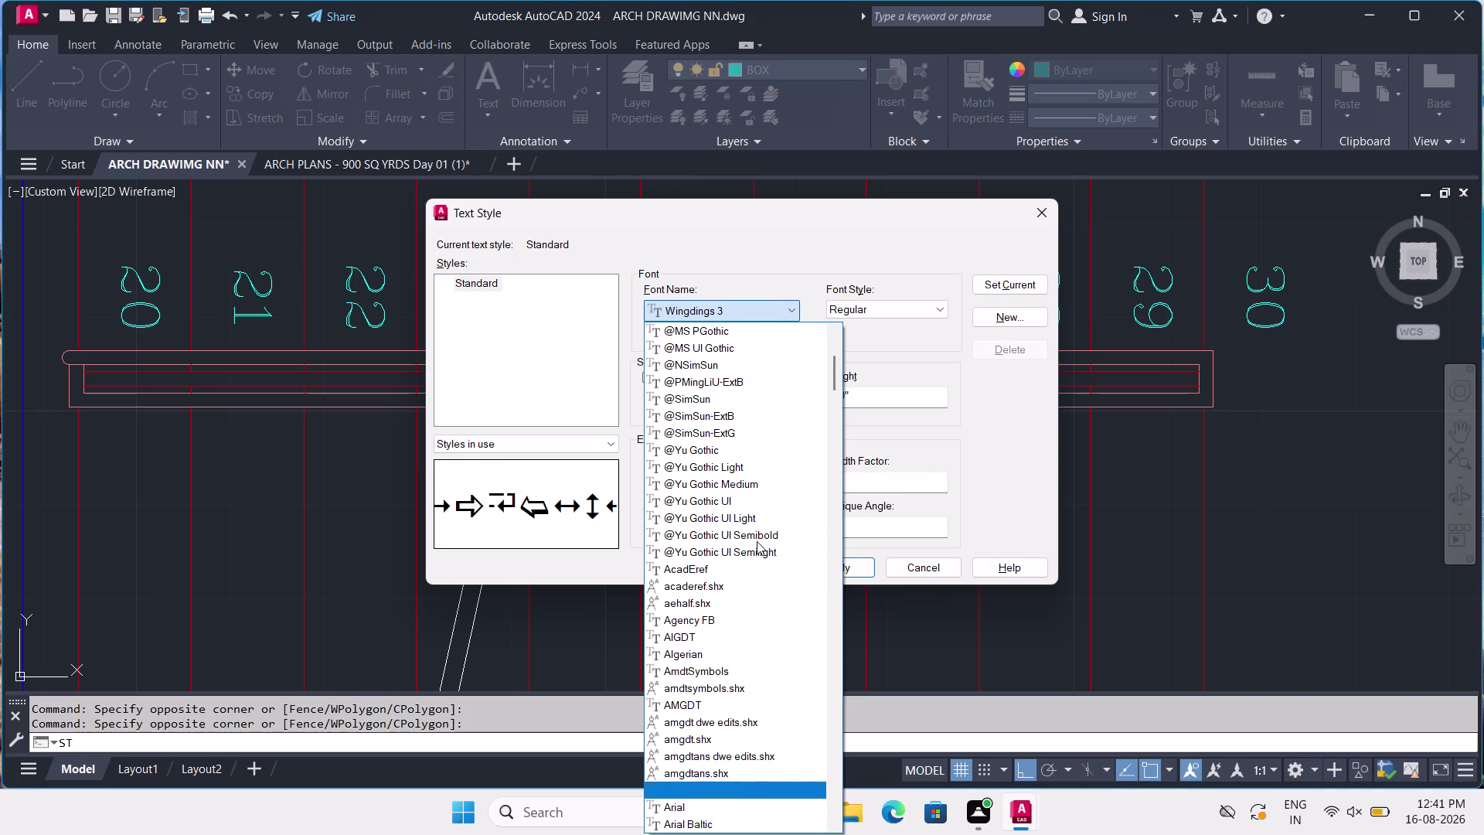
scroll(up, 3)
scroll(up, 3)
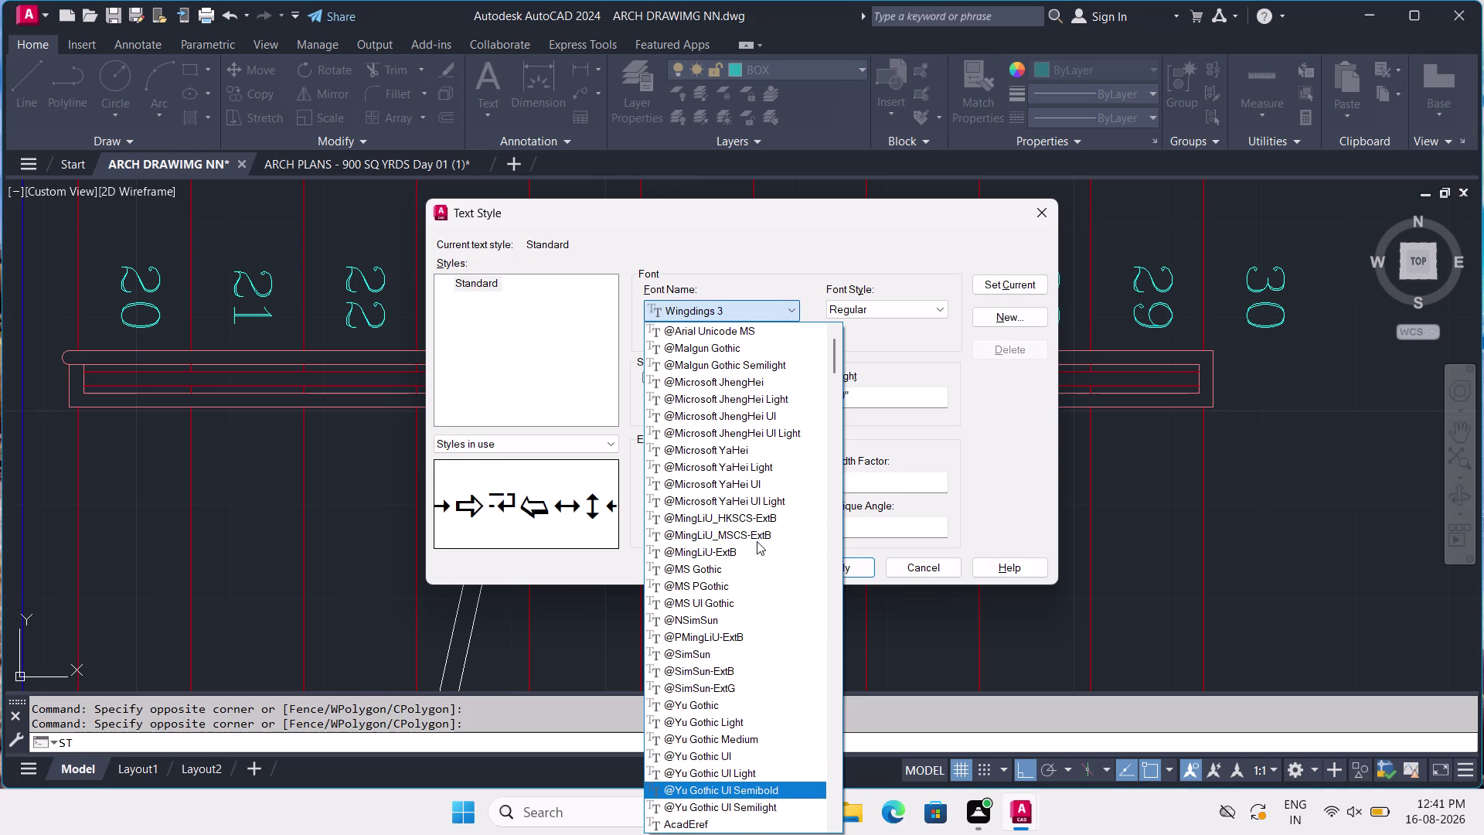
scroll(up, 3)
scroll(up, 3)
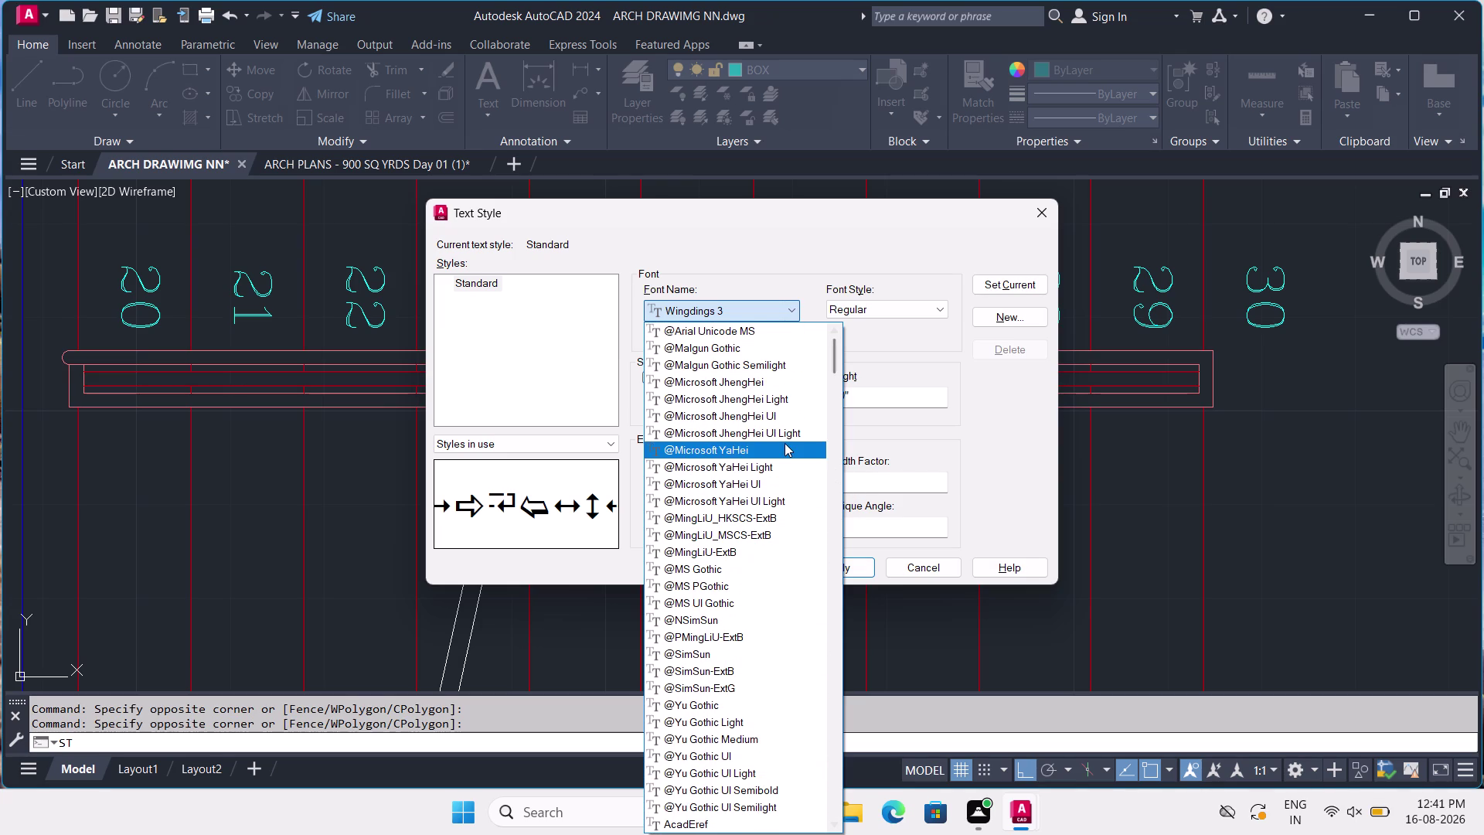
scroll(up, 3)
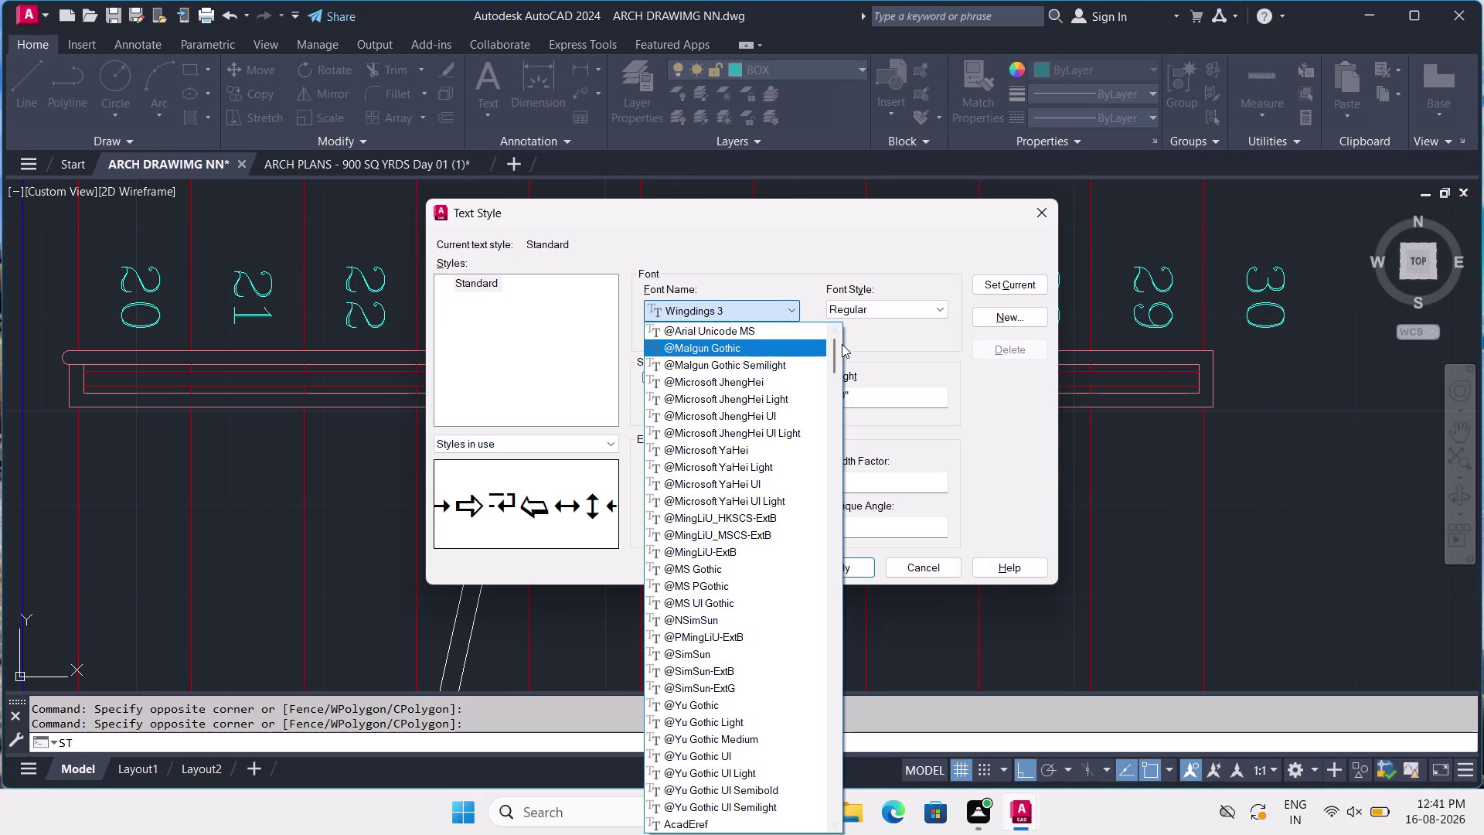
drag(831, 349, 836, 338)
drag(836, 338, 840, 320)
scroll(down, 3)
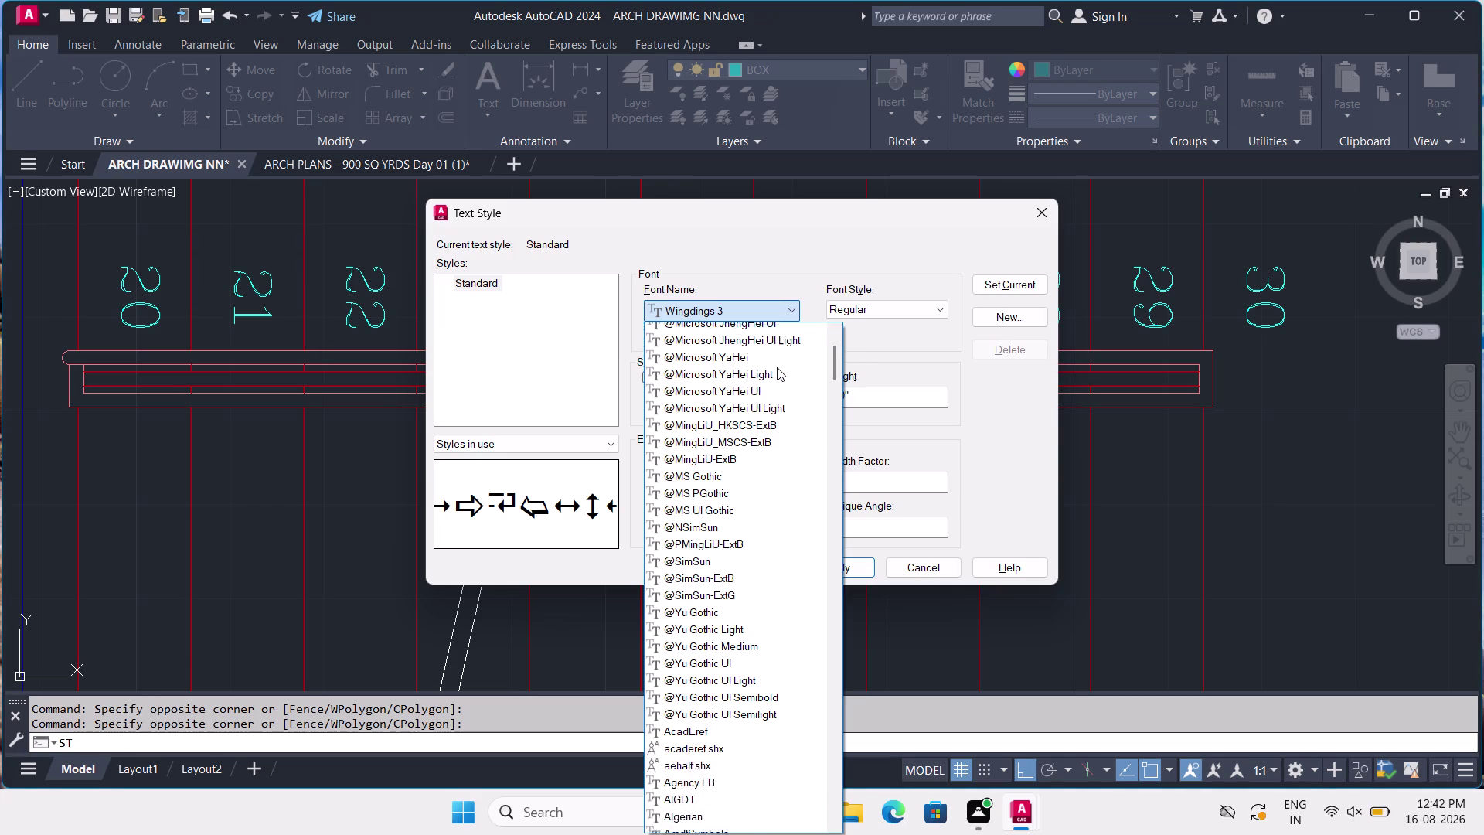
scroll(down, 3)
scroll(down, 3)
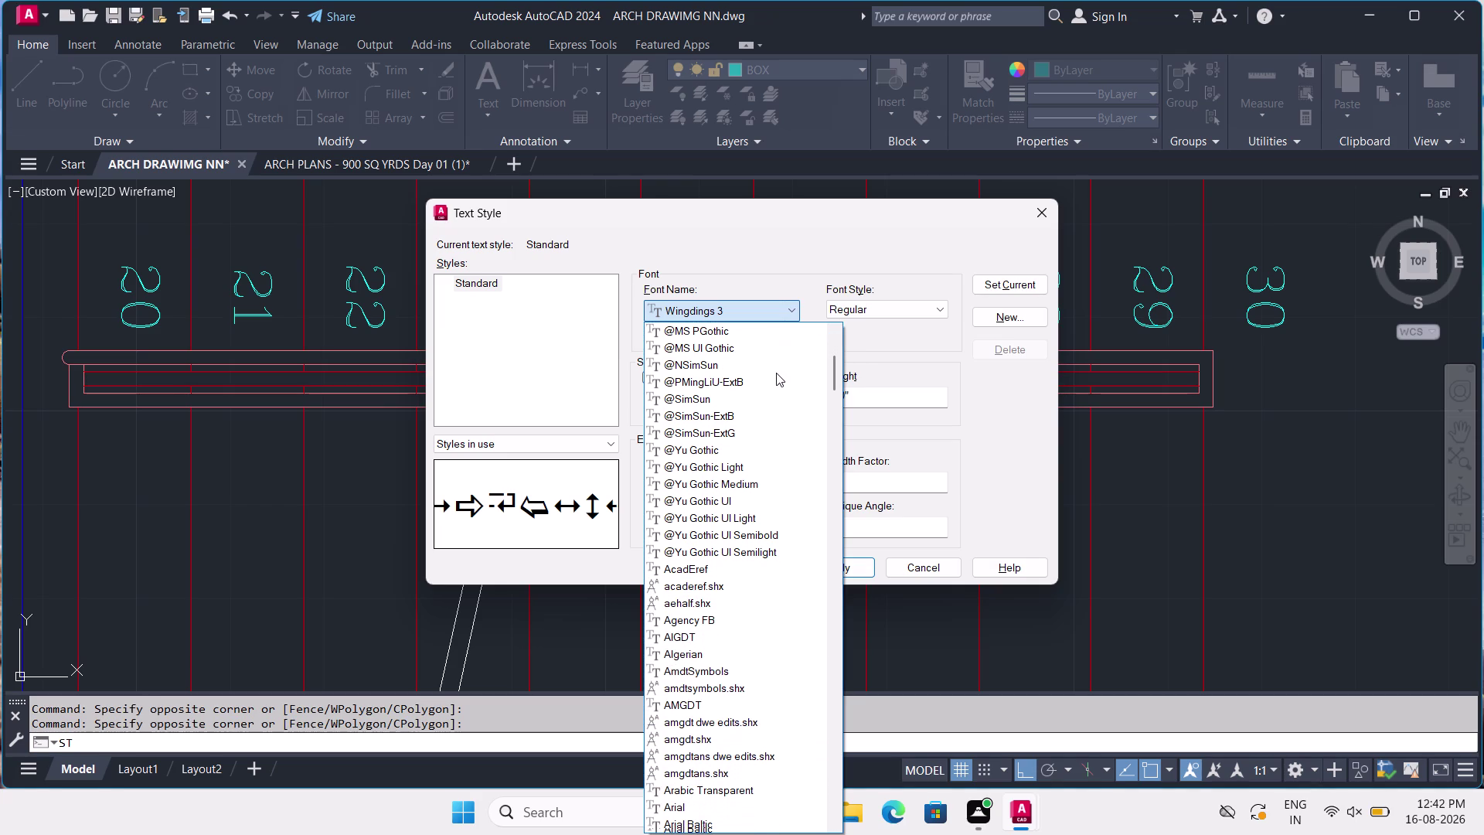
scroll(down, 3)
scroll(down, 3)
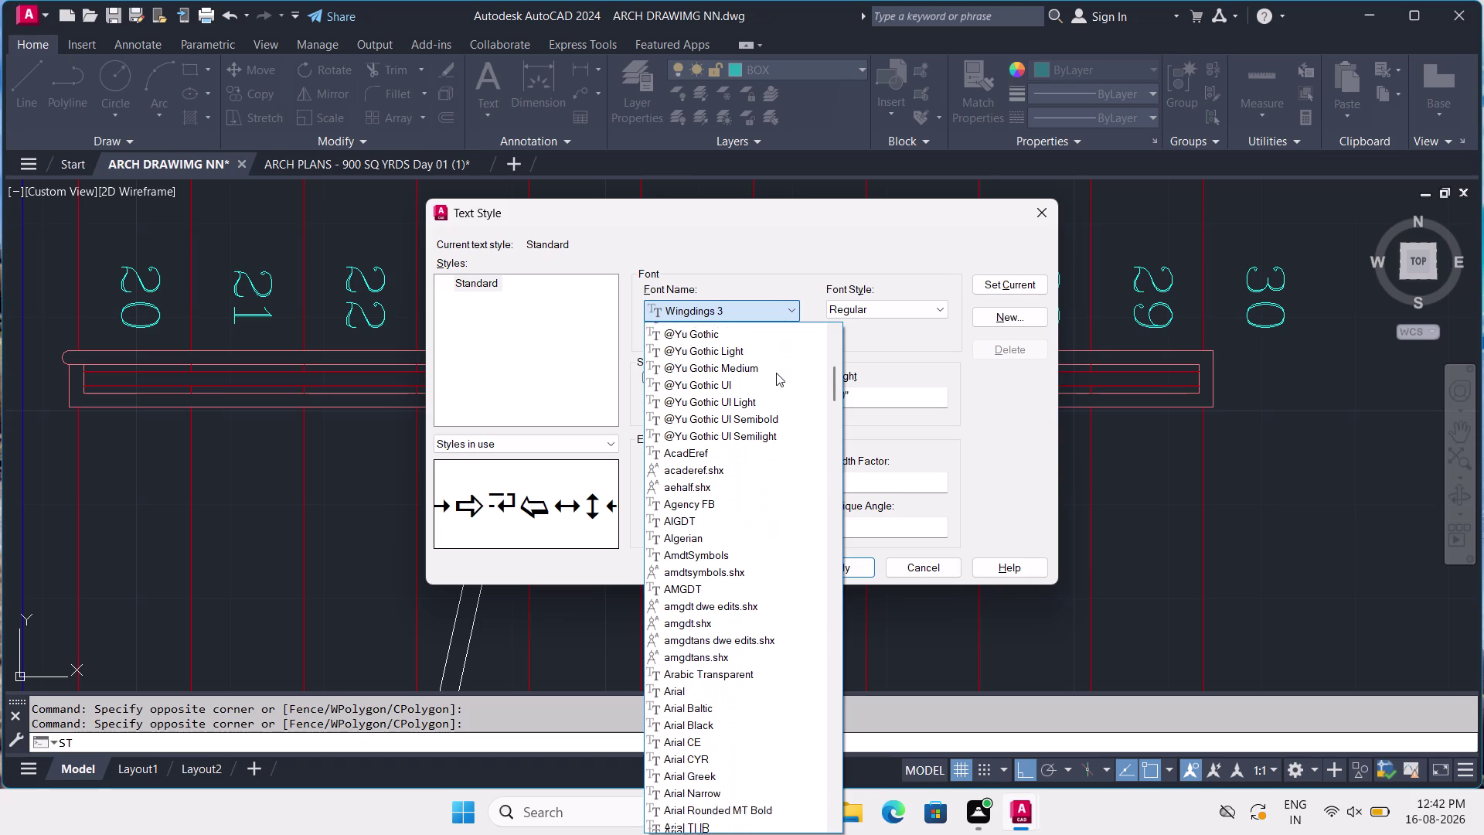
scroll(down, 3)
scroll(down, 3)
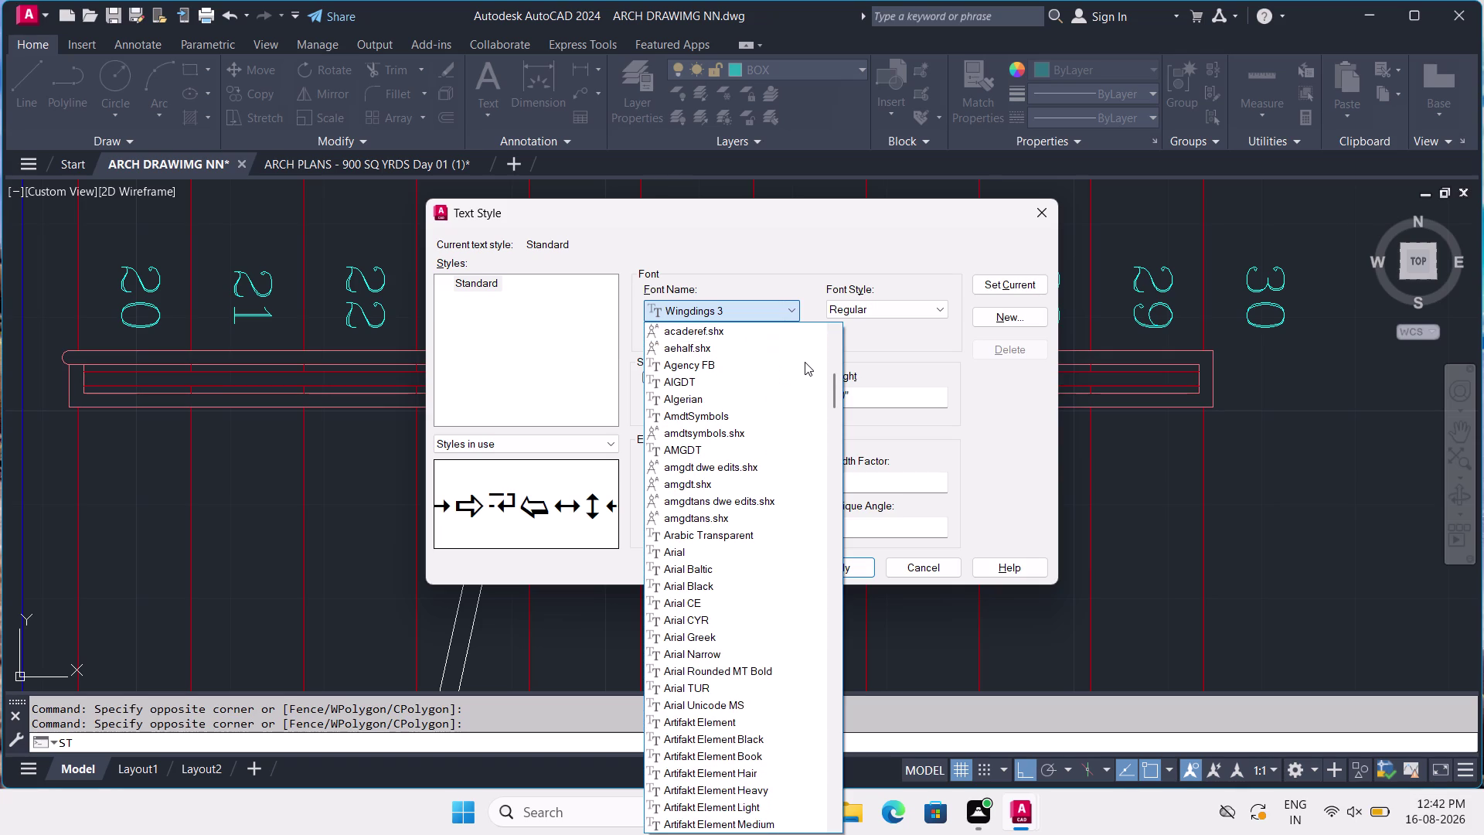
scroll(down, 3)
scroll(down, 3)
scroll(down, 3)
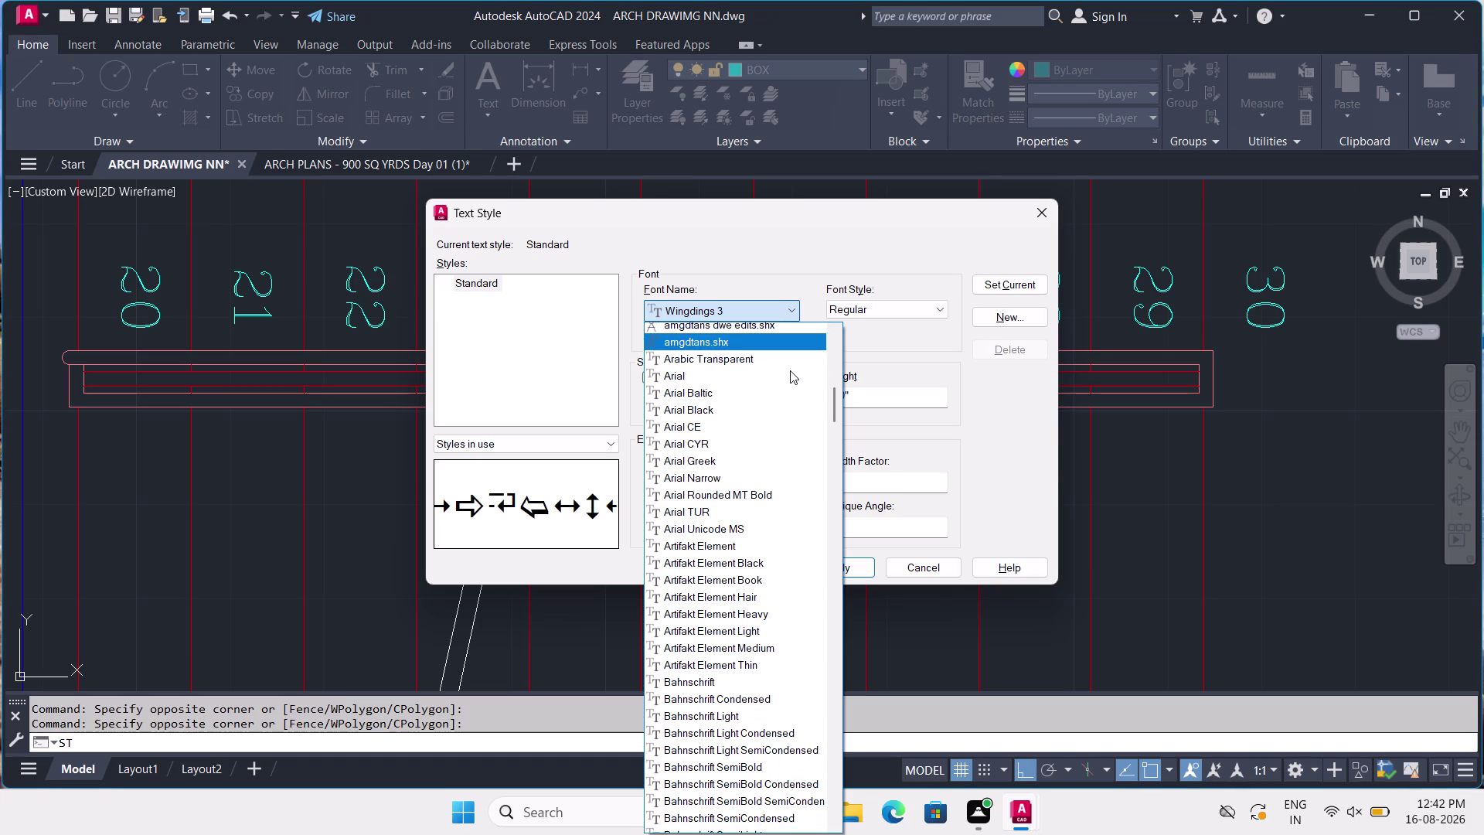
scroll(down, 3)
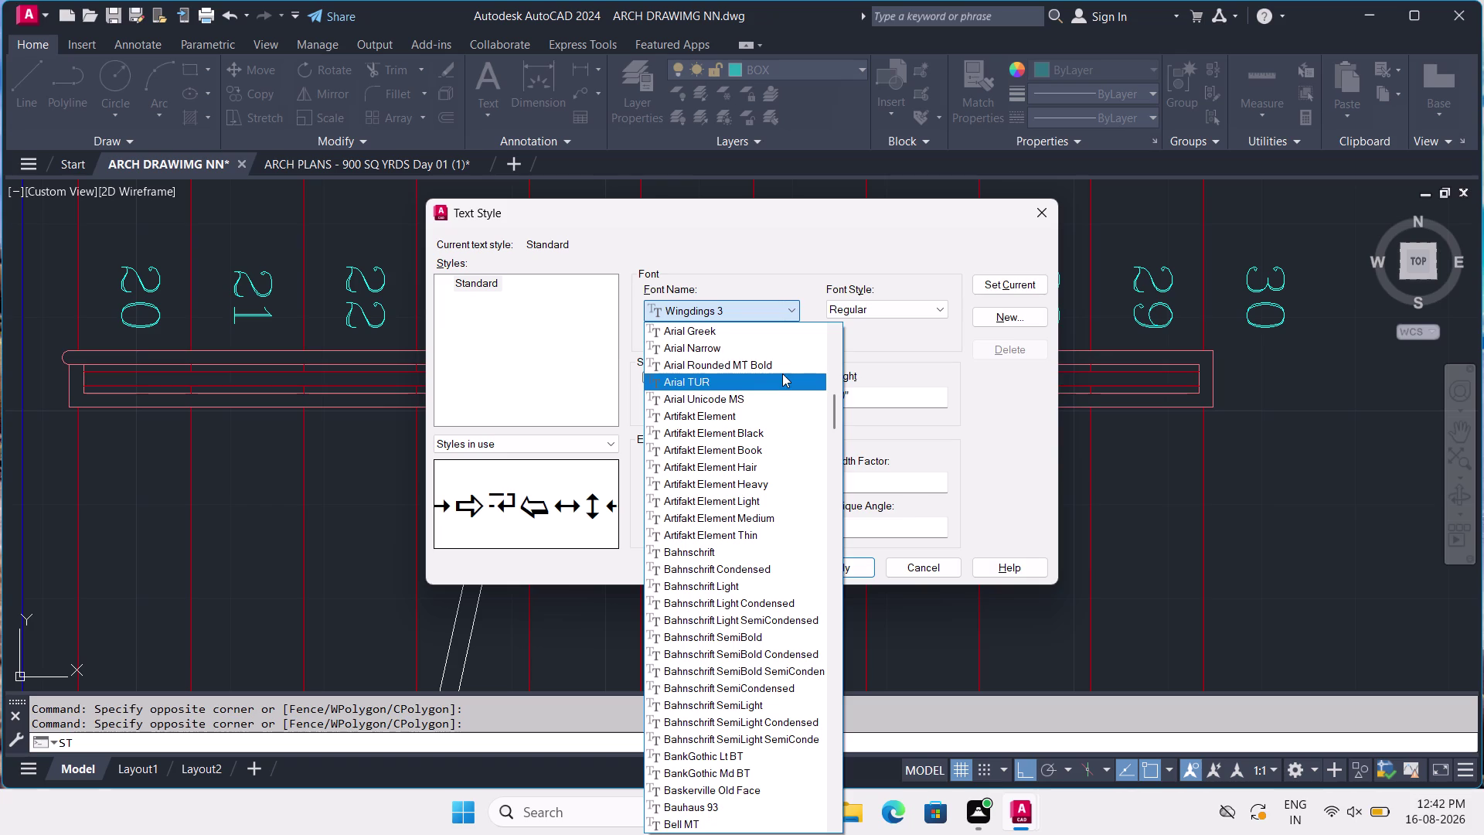
scroll(down, 3)
scroll(down, 3)
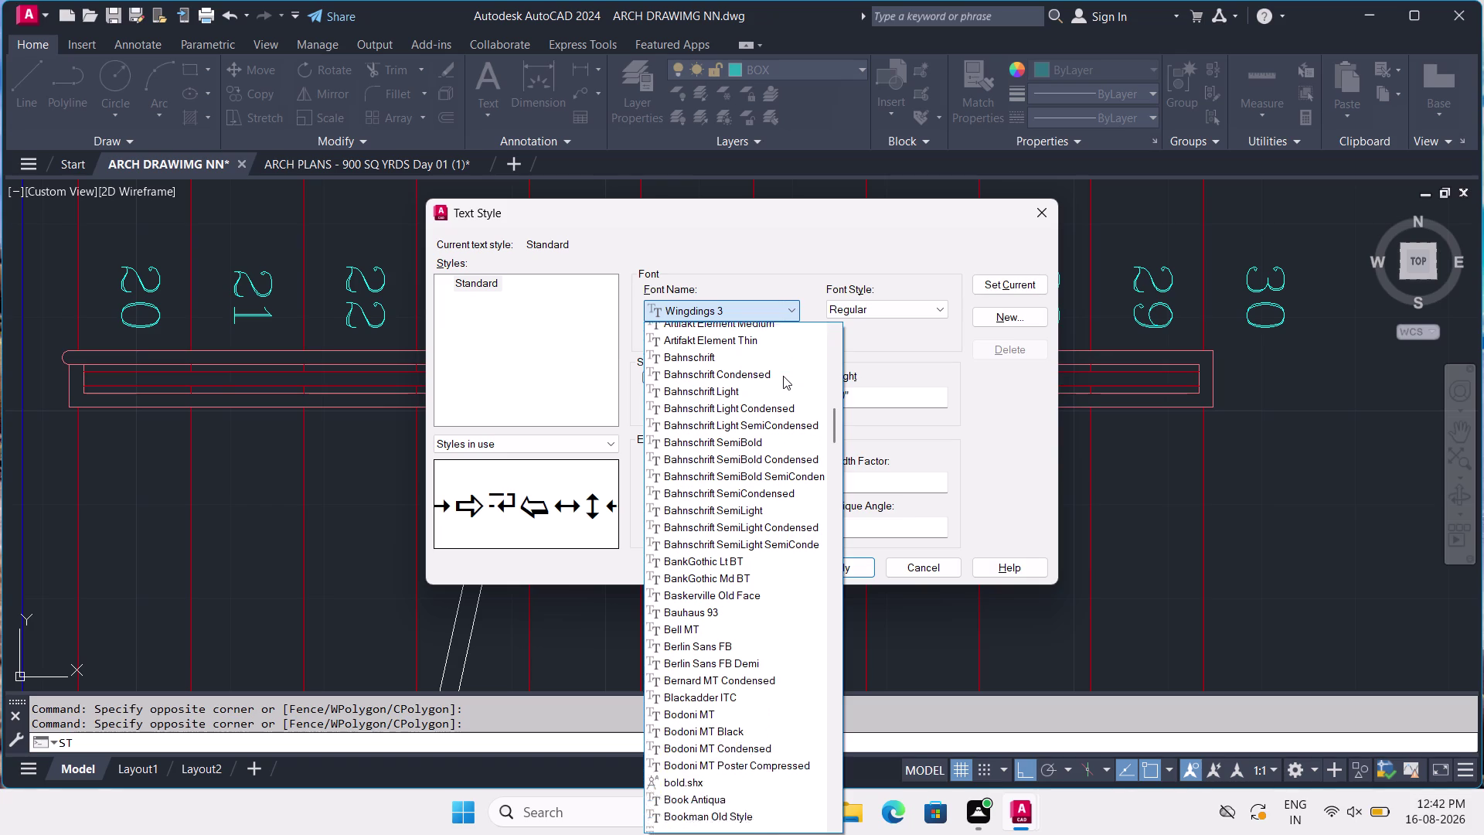
scroll(down, 3)
scroll(down, 3)
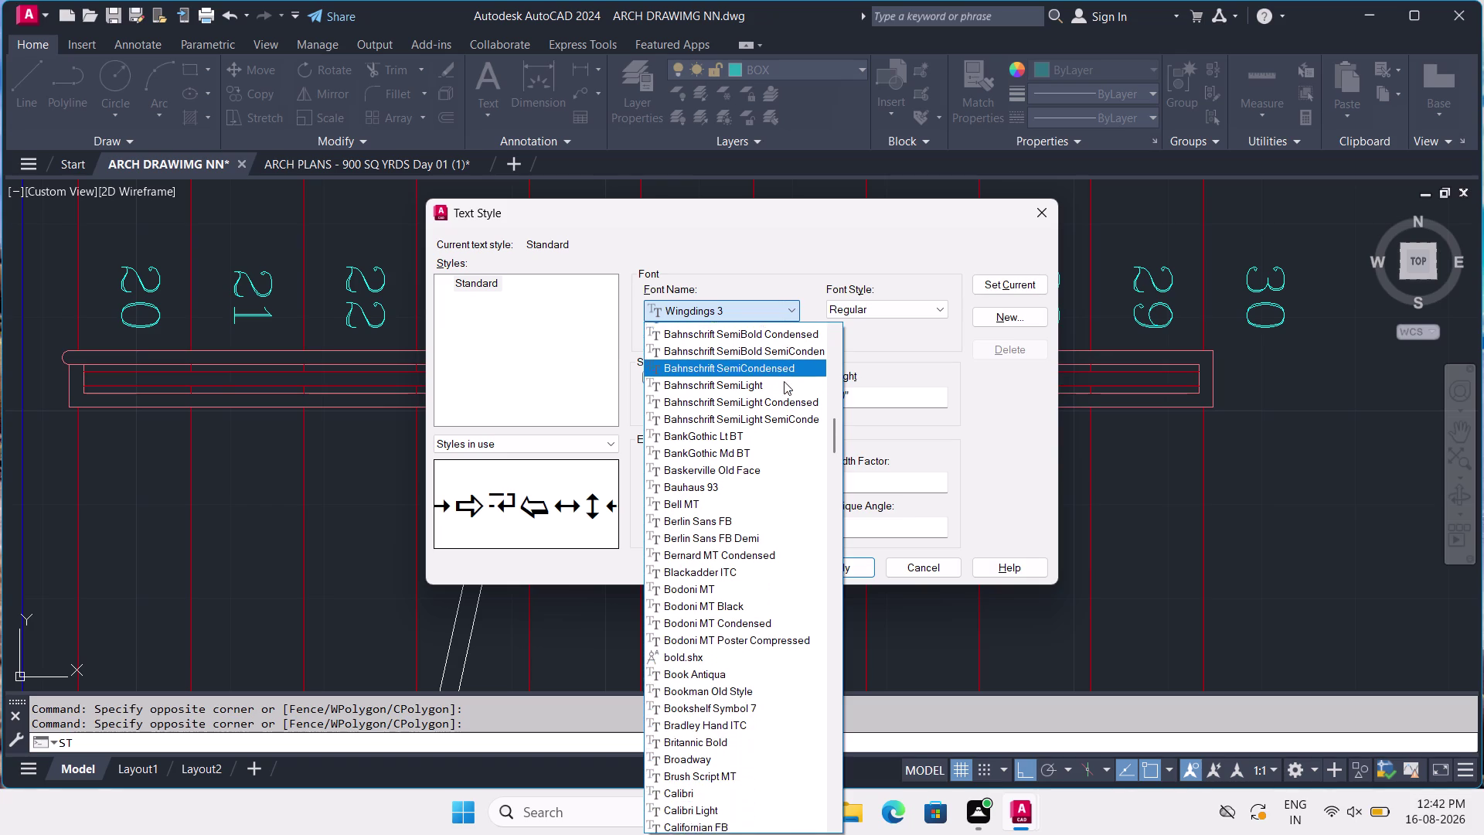
scroll(down, 3)
scroll(down, 3)
scroll(down, 3)
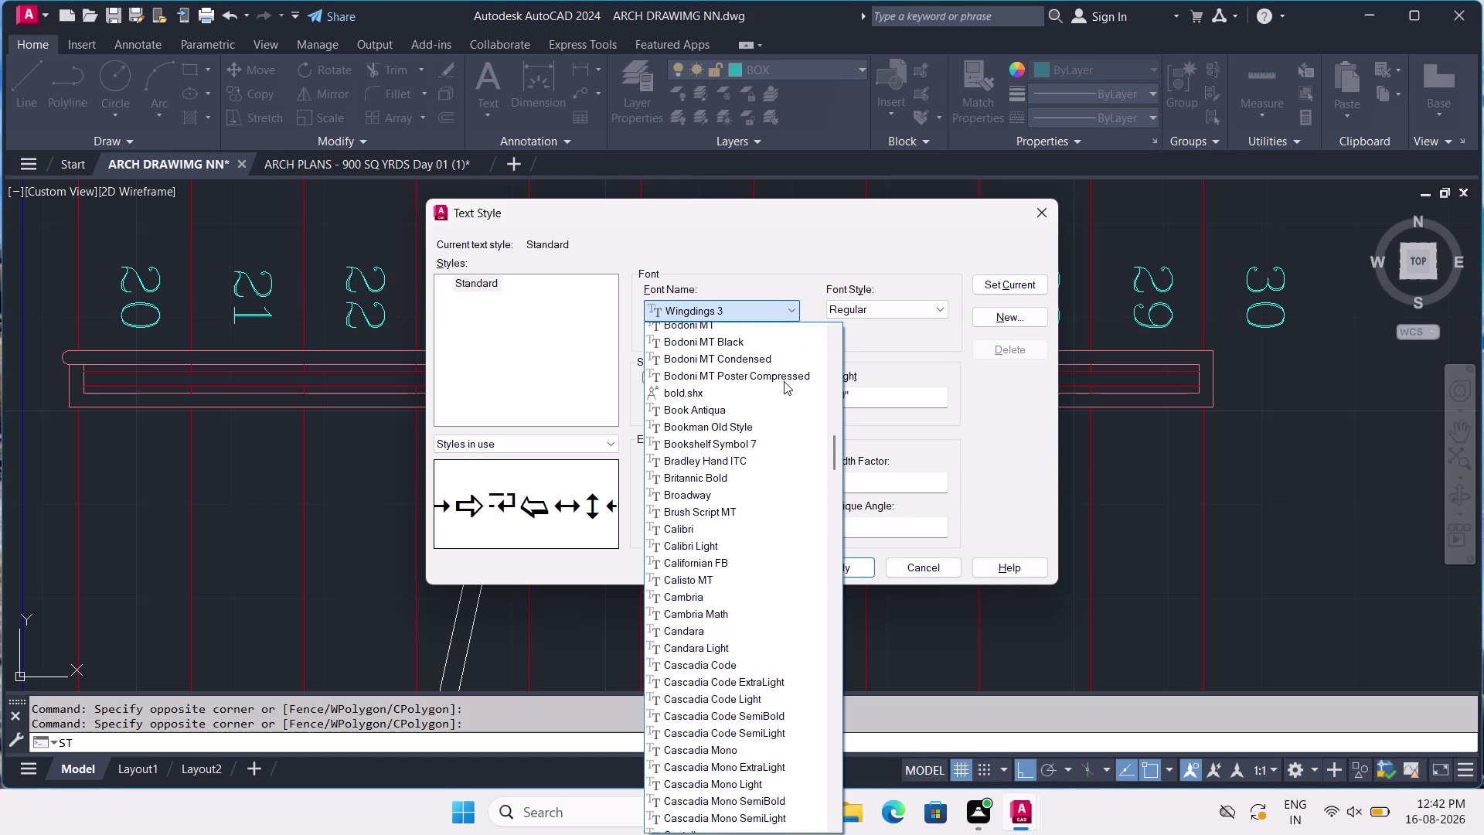
scroll(down, 3)
scroll(down, 3)
scroll(down, 3)
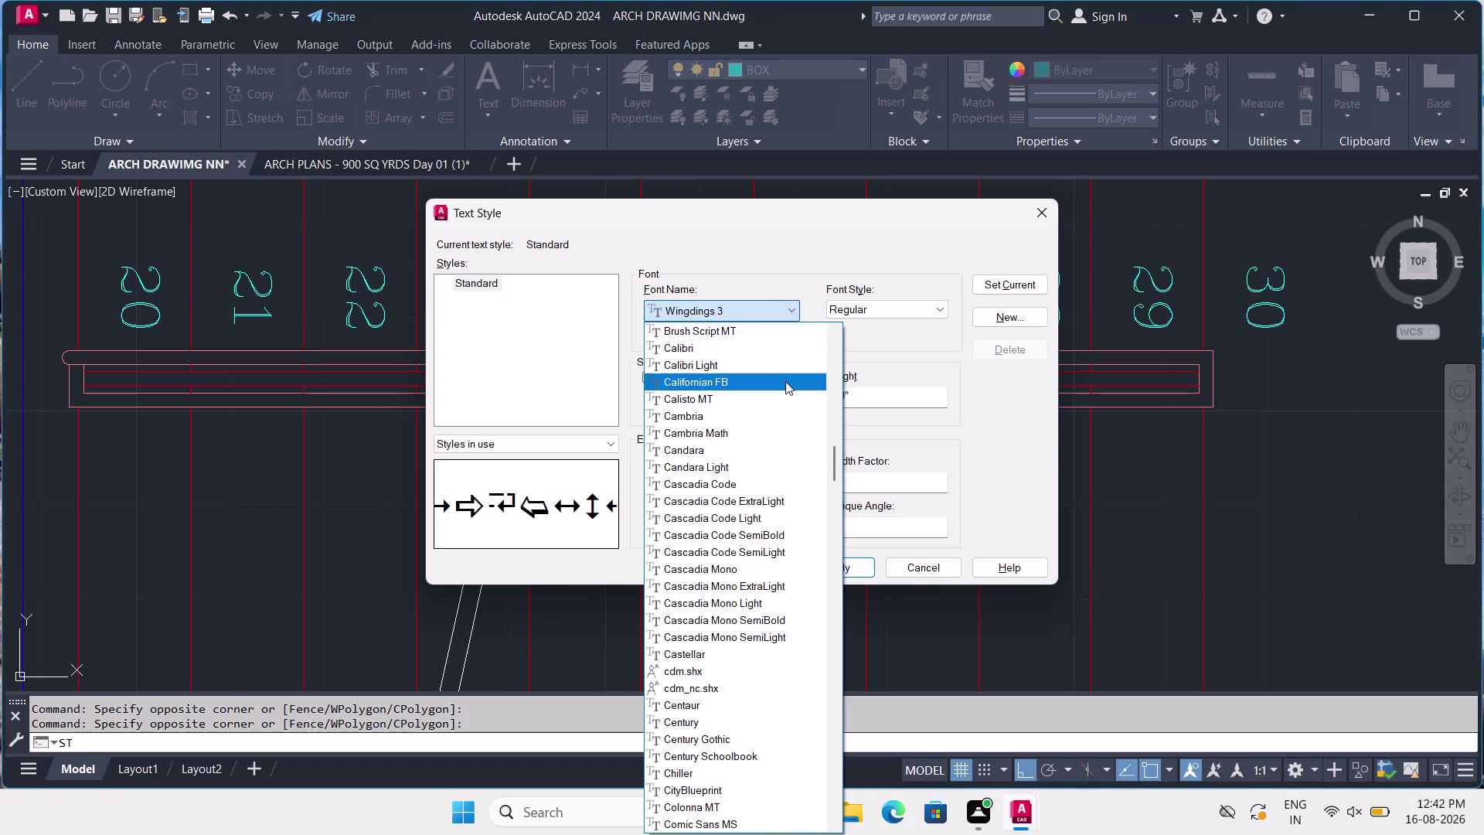
scroll(down, 3)
scroll(down, 3)
scroll(down, 3)
scroll(down, 3)
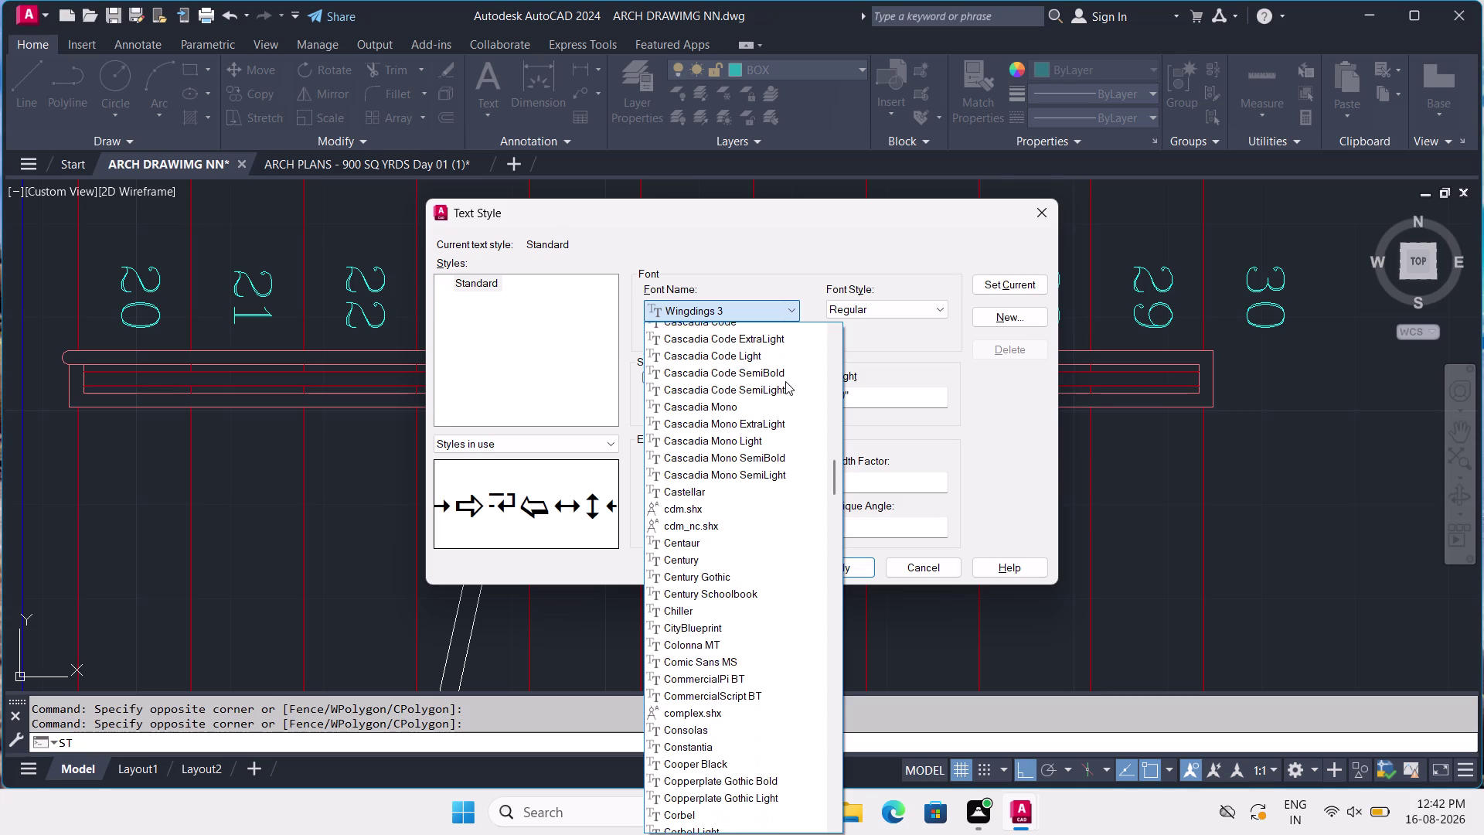
scroll(down, 3)
scroll(down, 3)
scroll(down, 3)
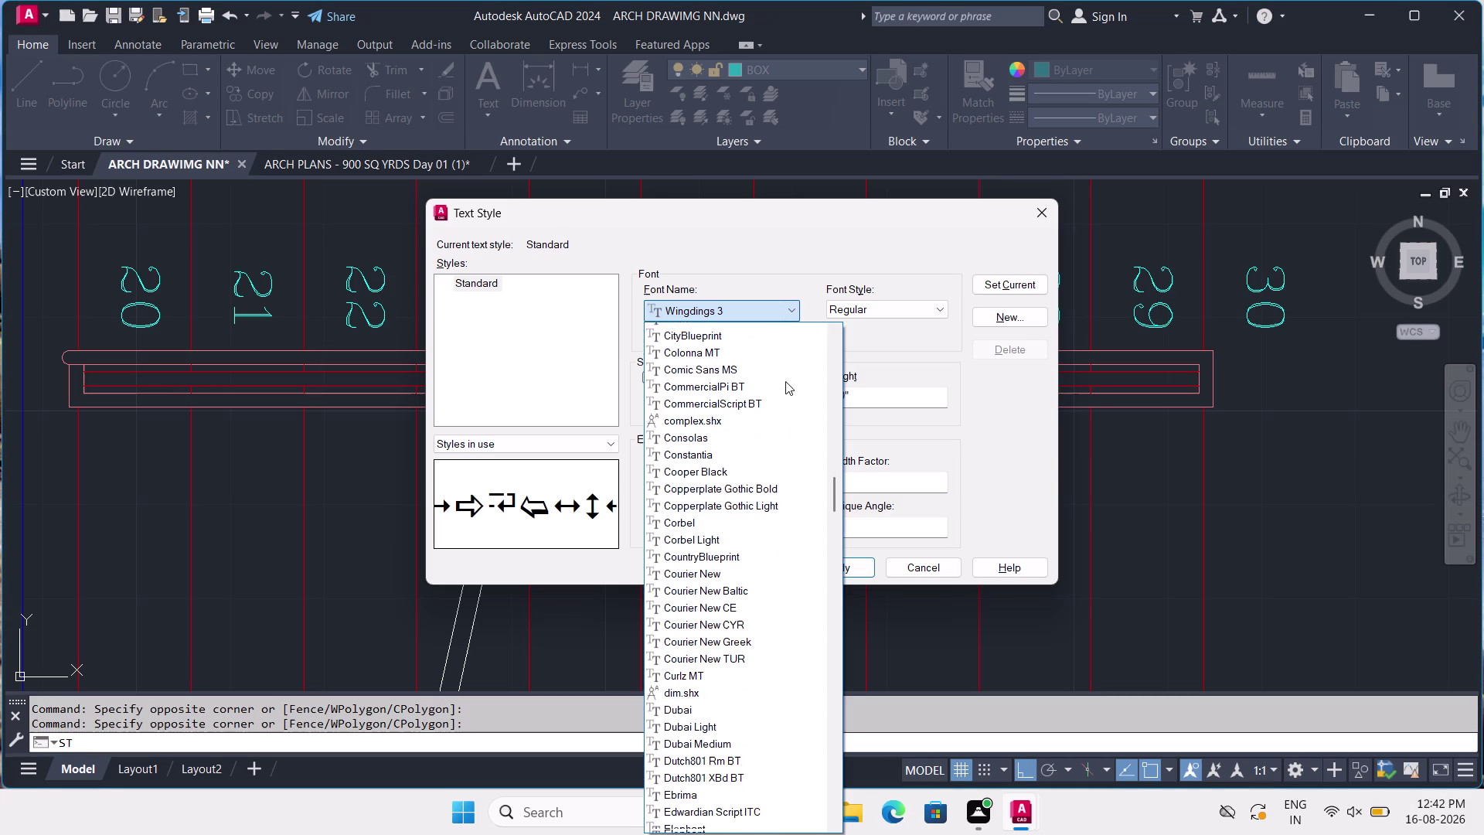
scroll(down, 3)
scroll(down, 3)
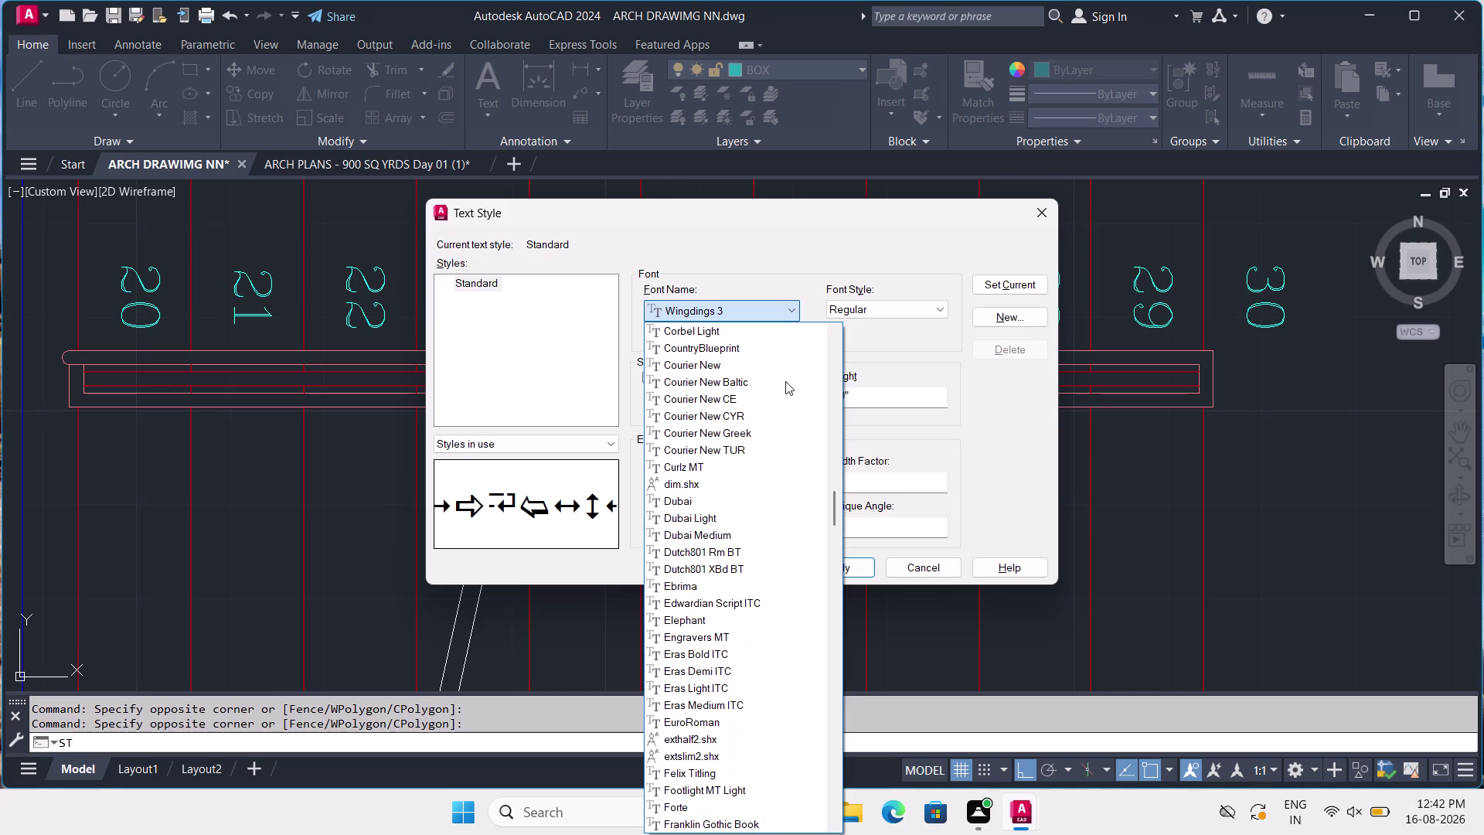
scroll(down, 3)
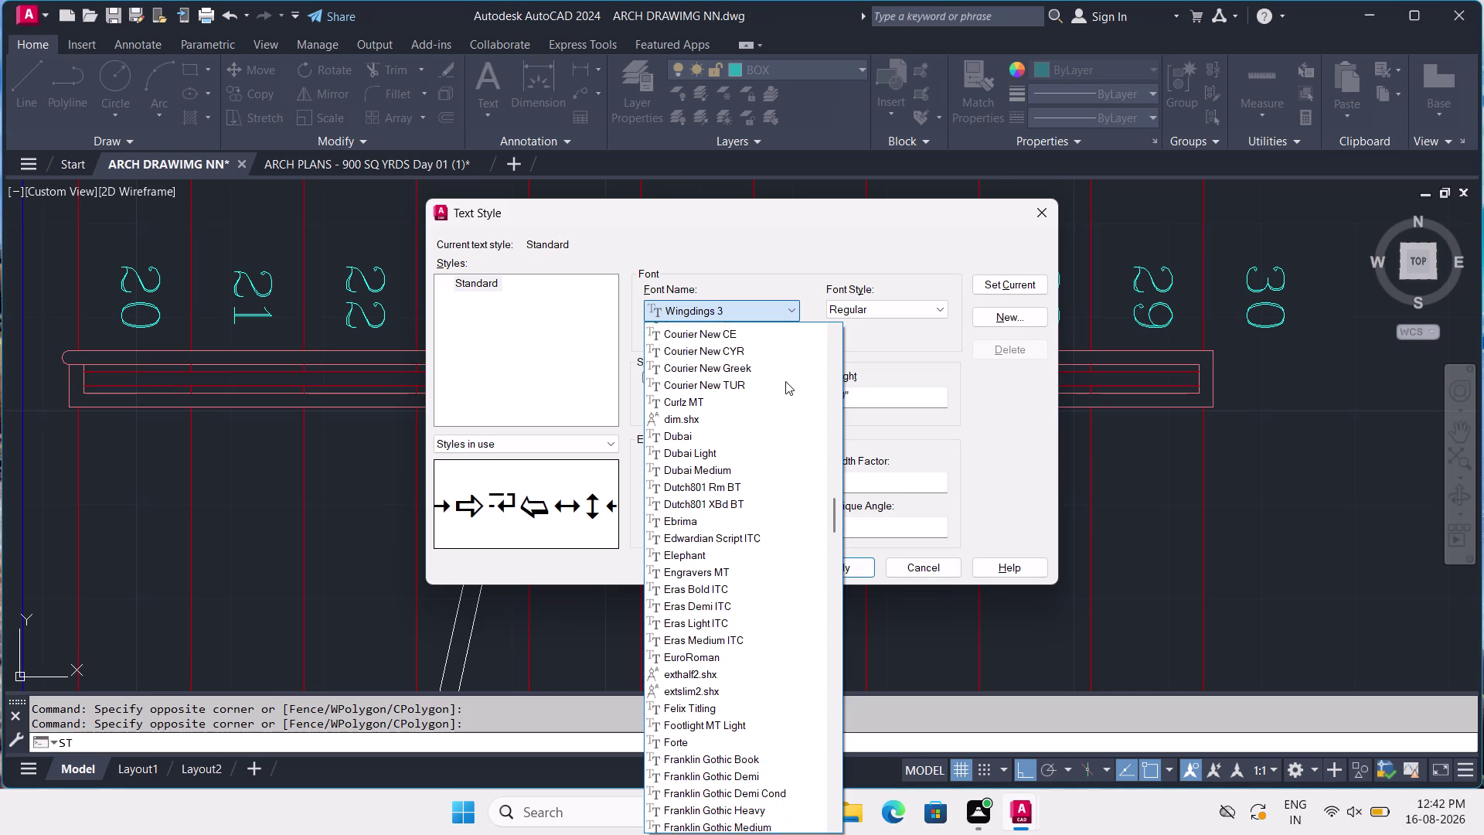